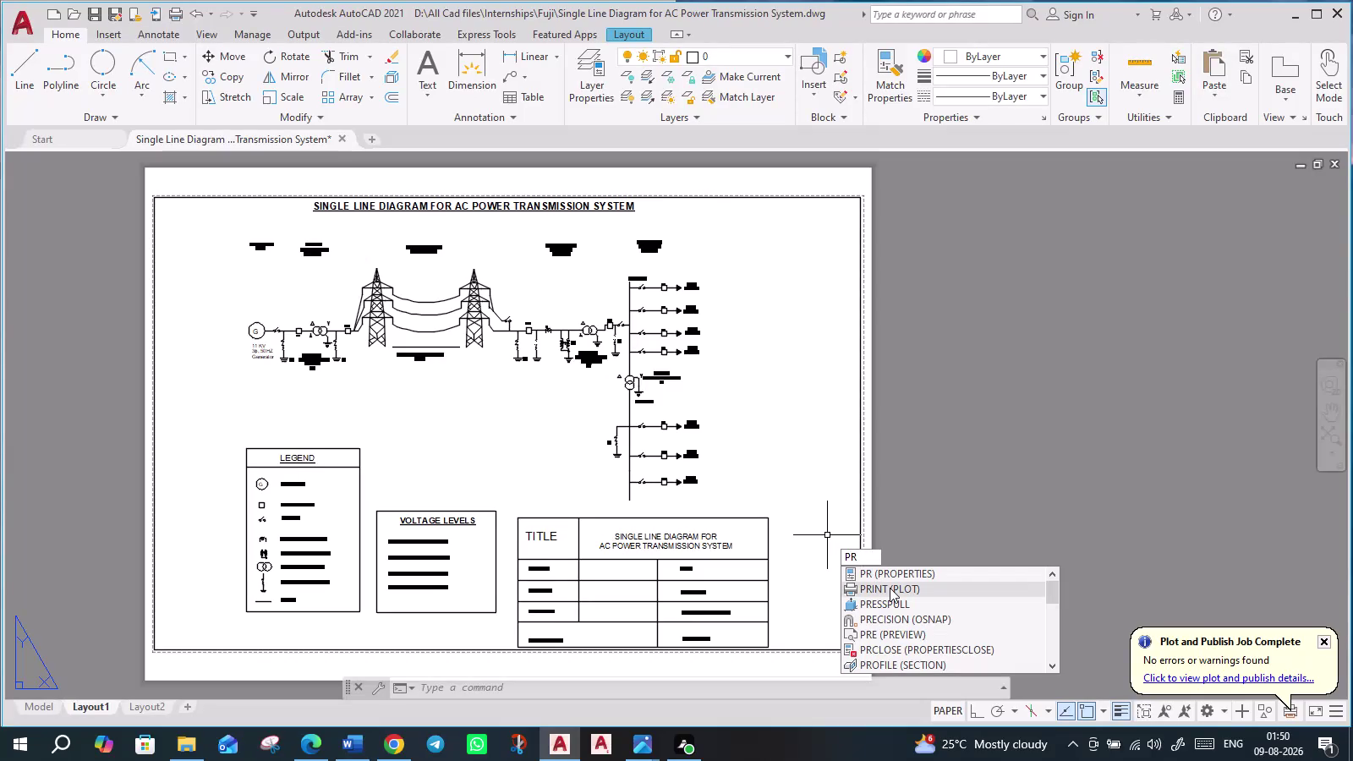
Plot Layout1 with DWG To PDF.pc3 on ISO A3 landscape paper.
click(890, 588)
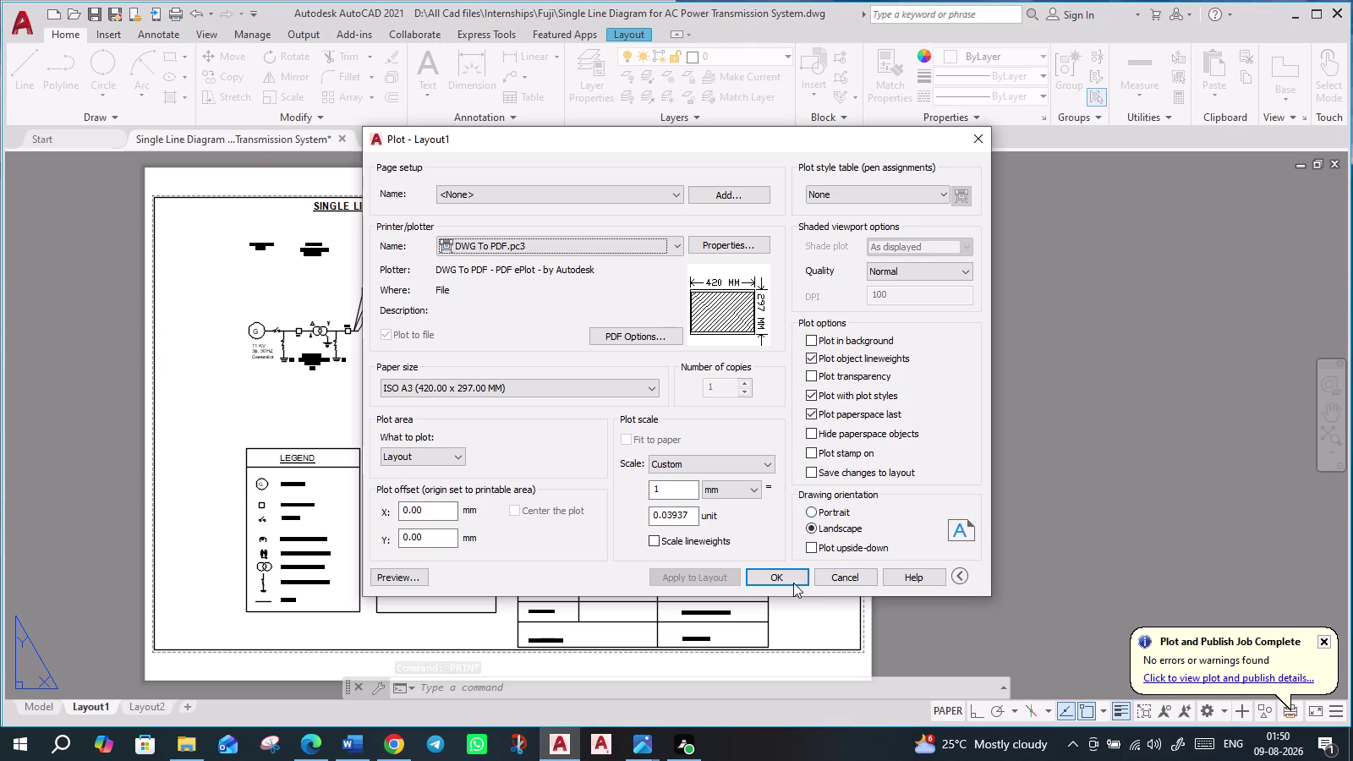
click(847, 571)
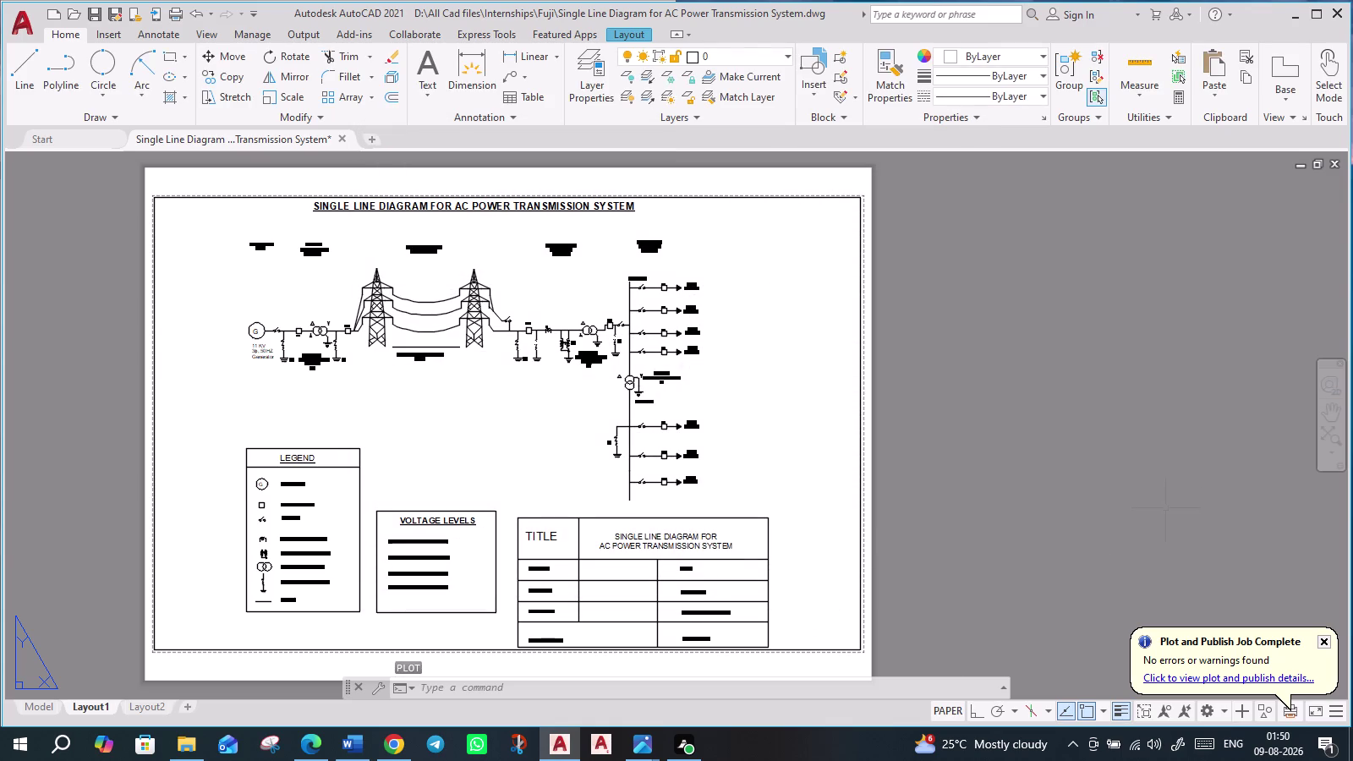
scroll(up, 3)
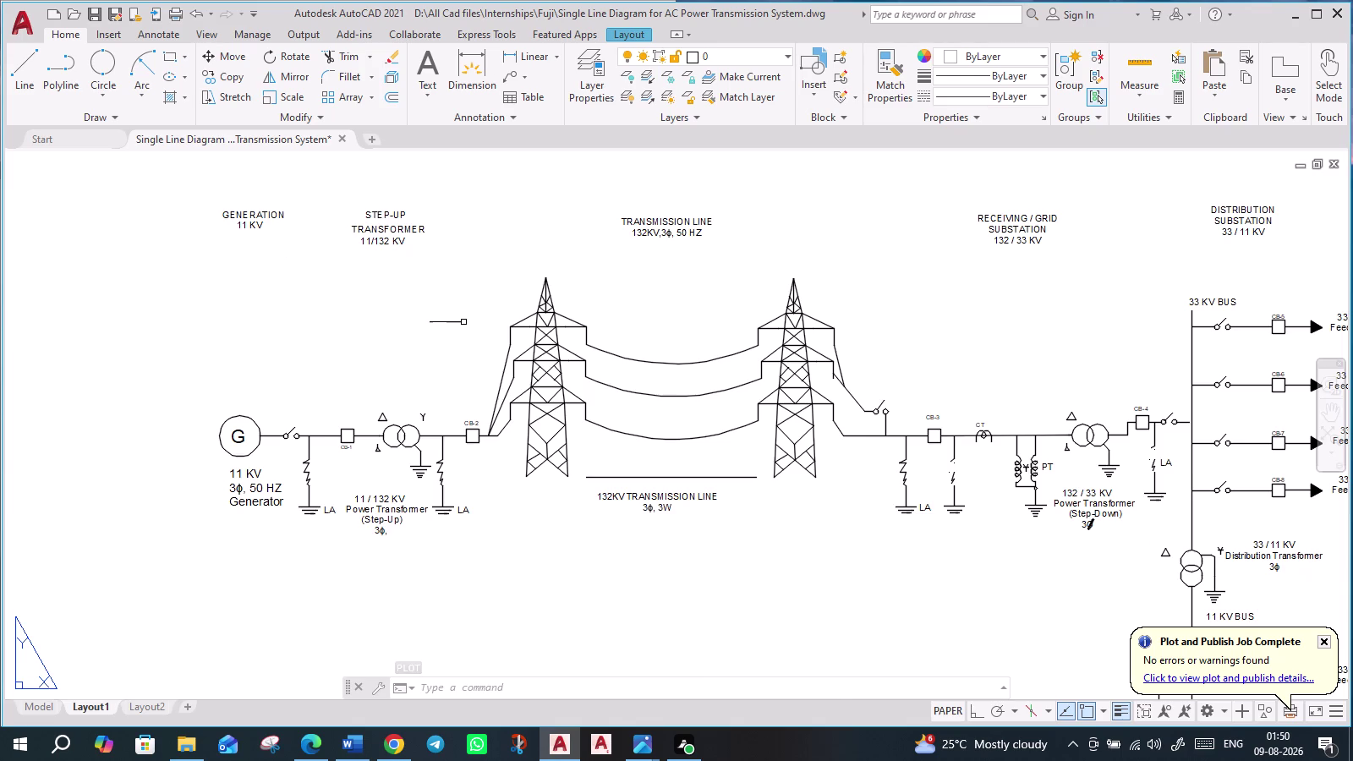
Zoom and pan across the Layout1 sheet to check the legend and title block.
scroll(down, 3)
scroll(up, 3)
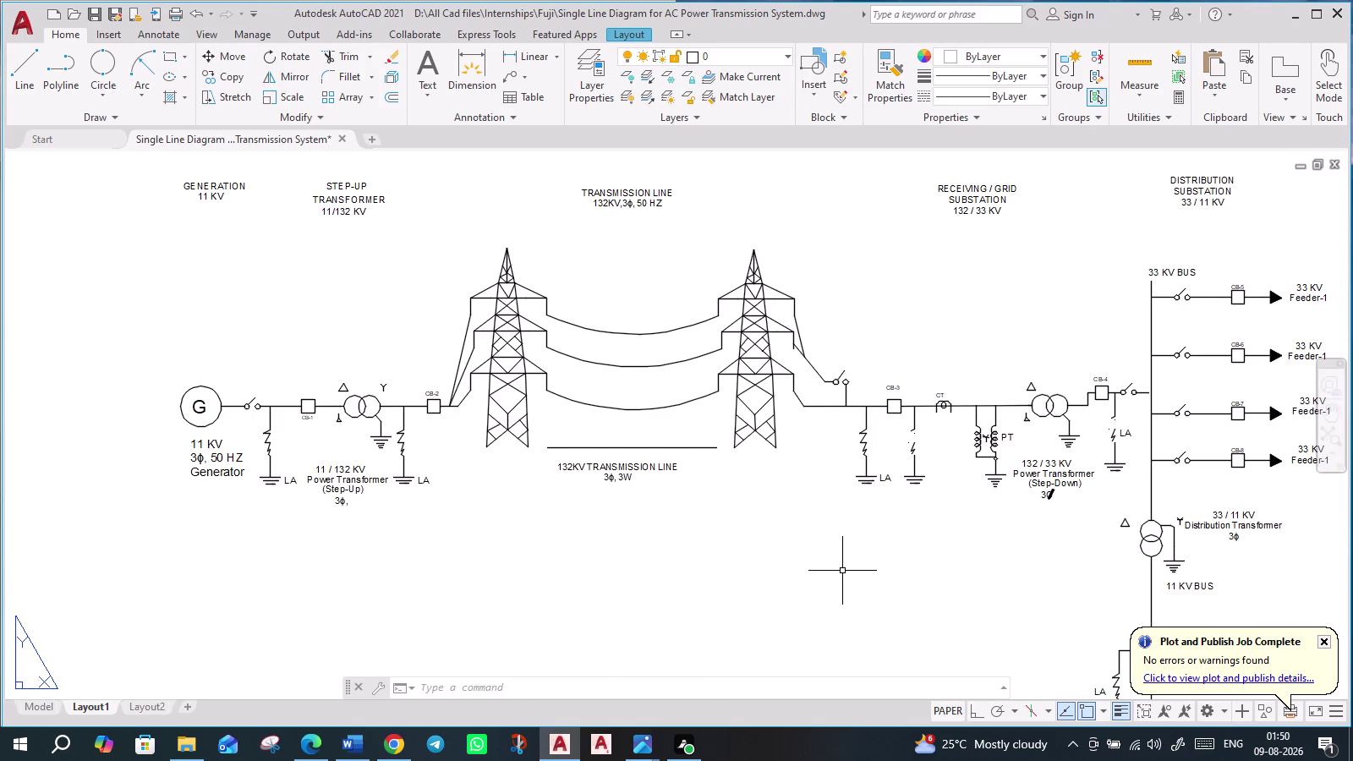
scroll(down, 3)
middle_drag(879, 583, 756, 483)
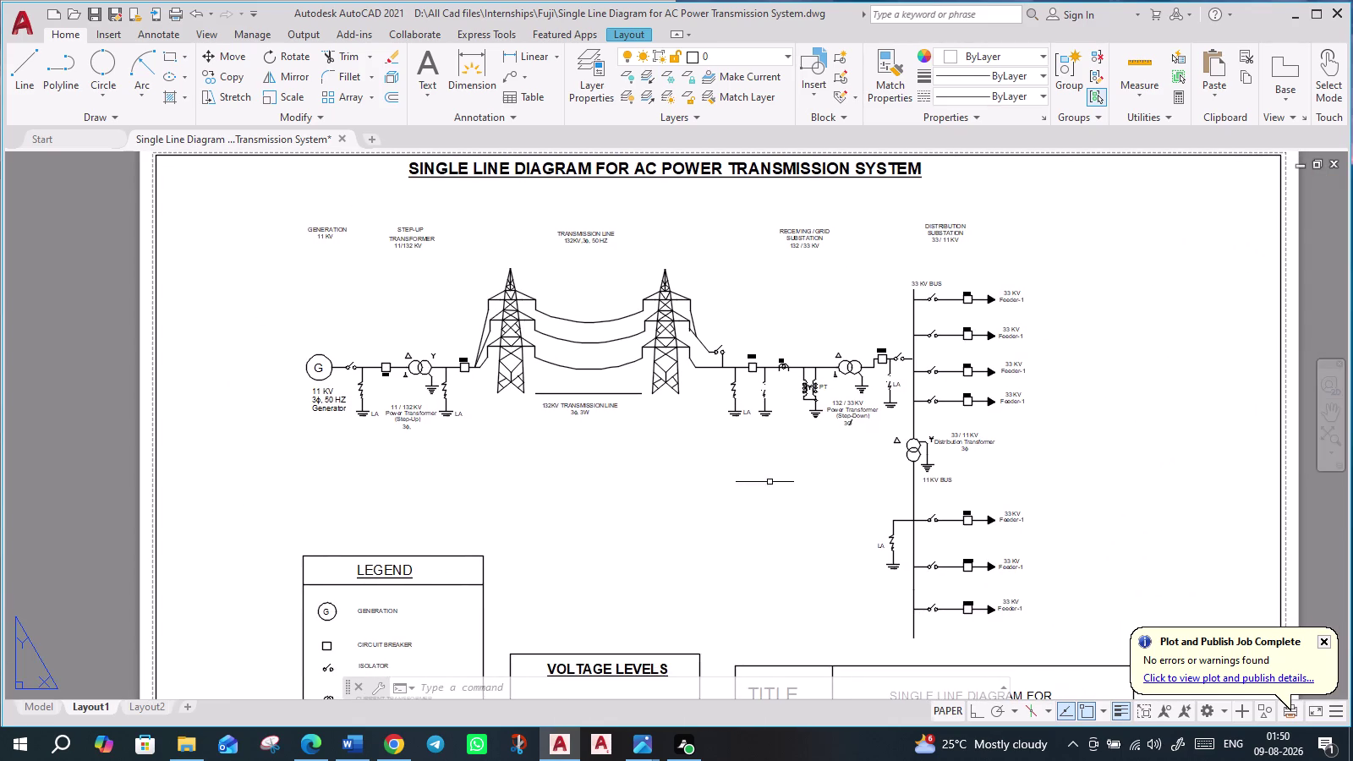
middle_drag(859, 575, 836, 542)
scroll(down, 3)
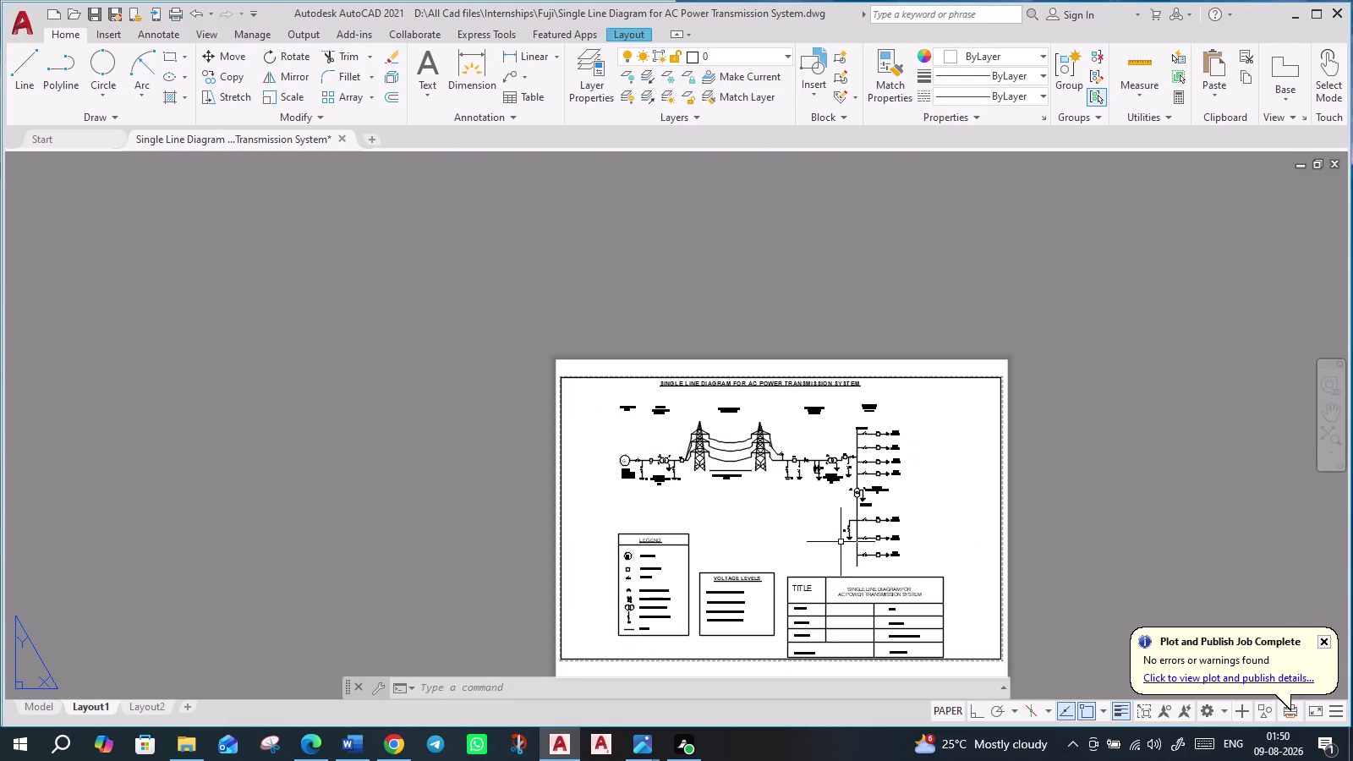
middle_drag(1001, 563, 938, 487)
scroll(up, 3)
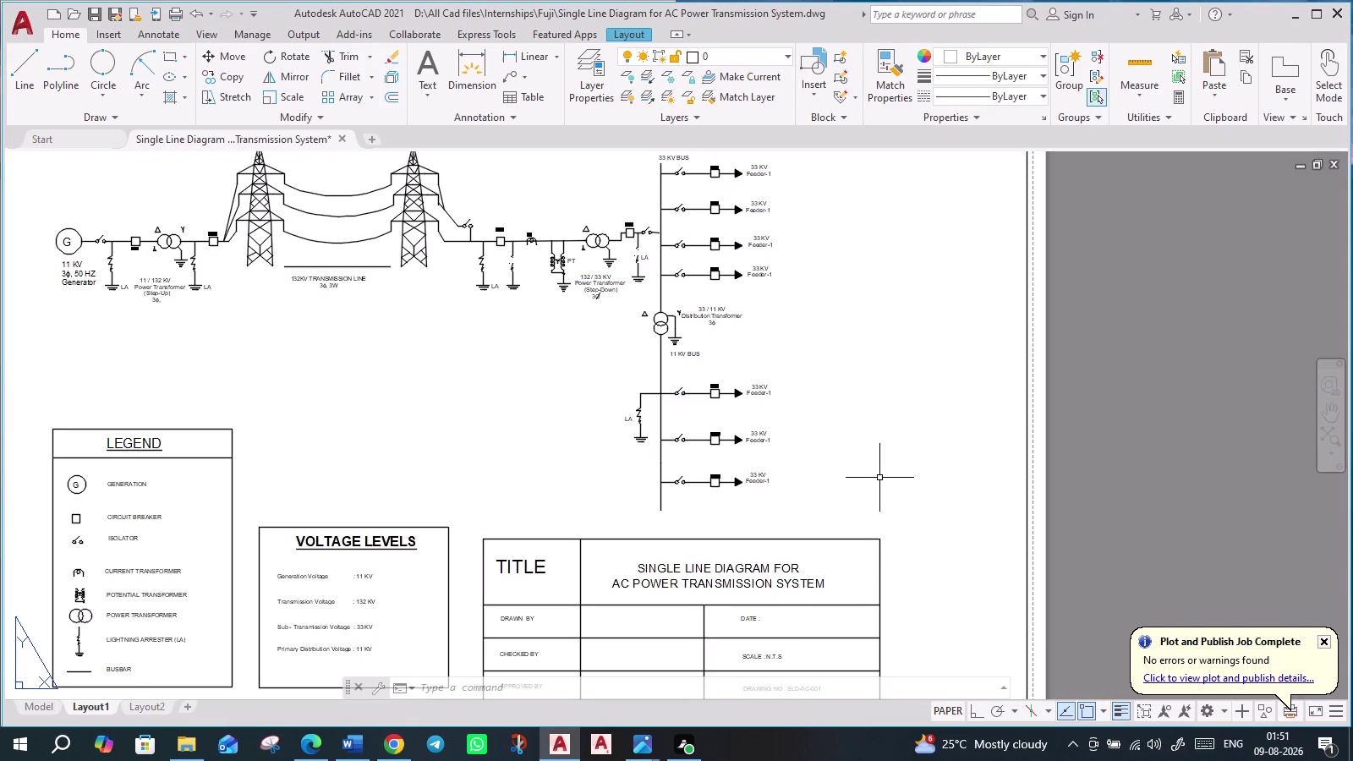
scroll(down, 3)
middle_drag(900, 476, 921, 468)
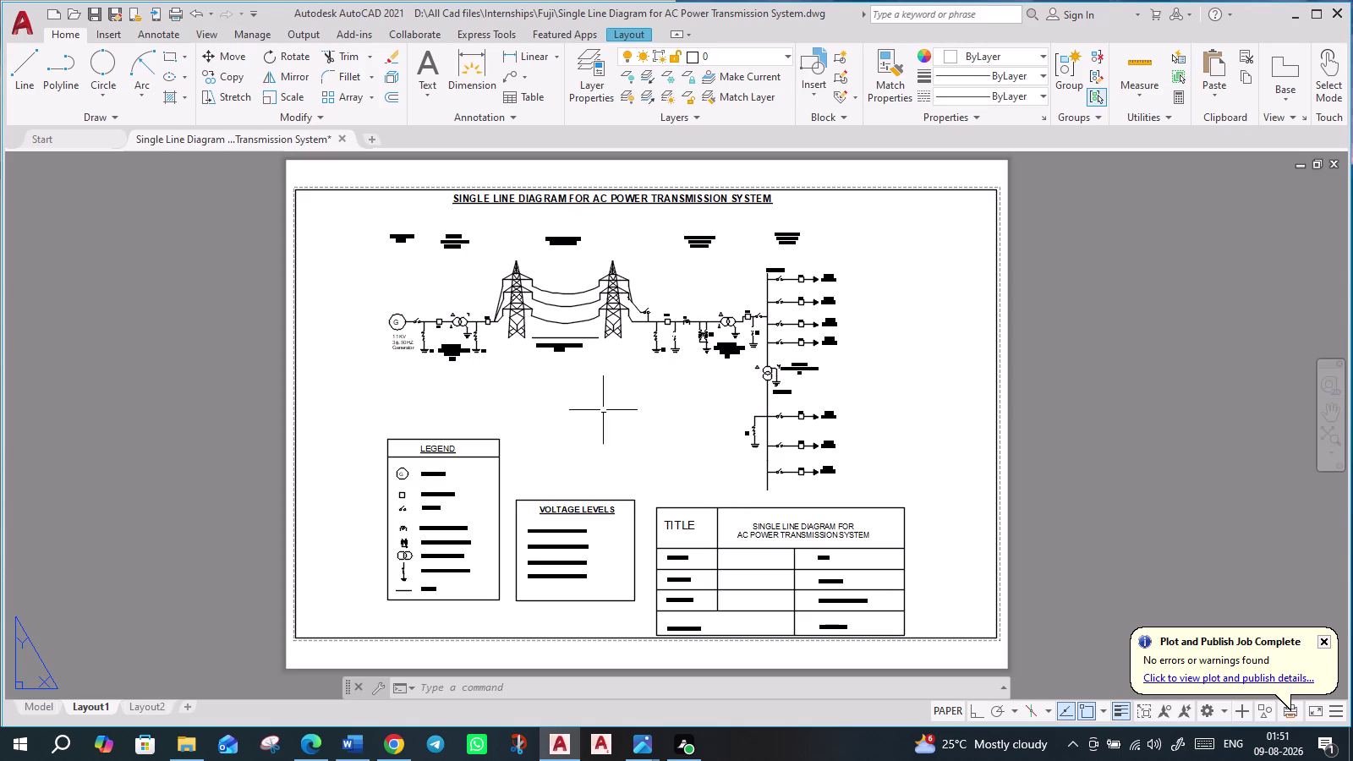
Bring the generator and transformer line into view, then switch to model space.
scroll(up, 3)
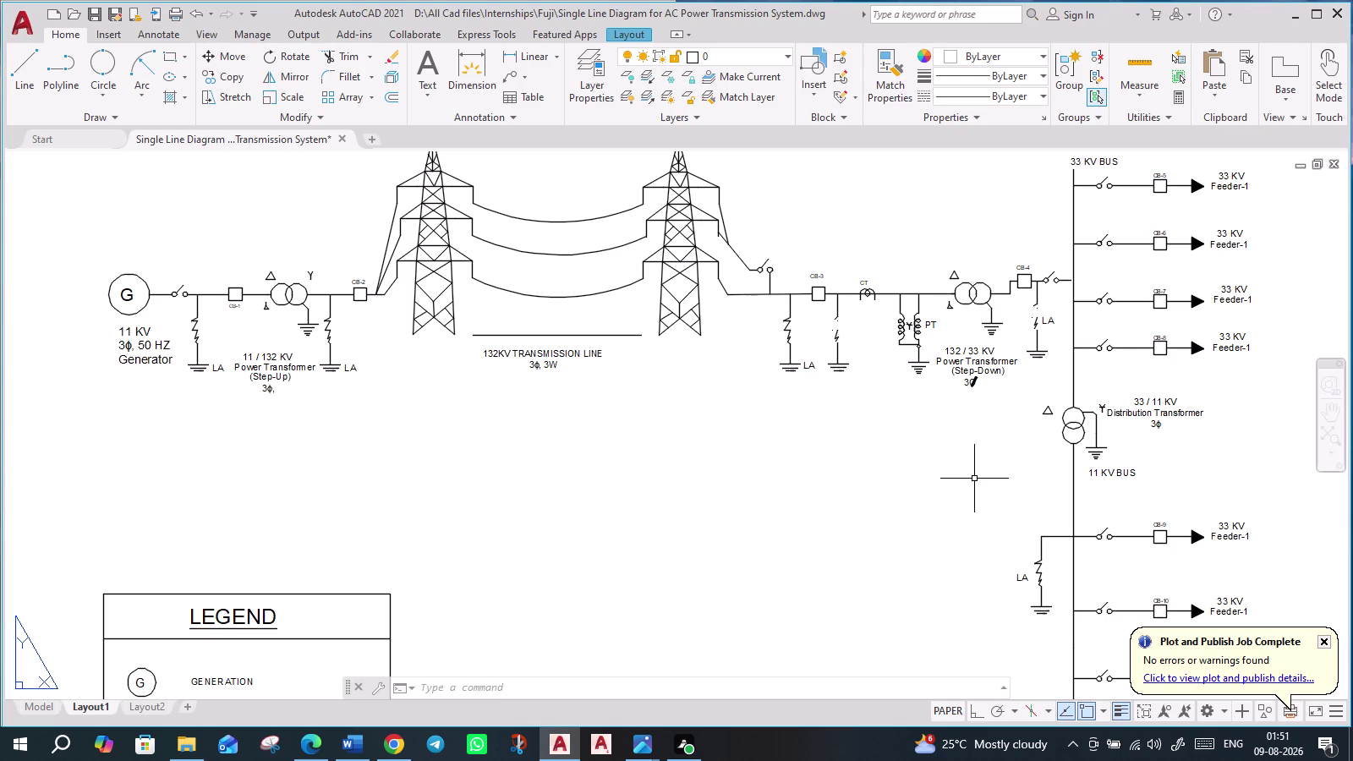
scroll(up, 3)
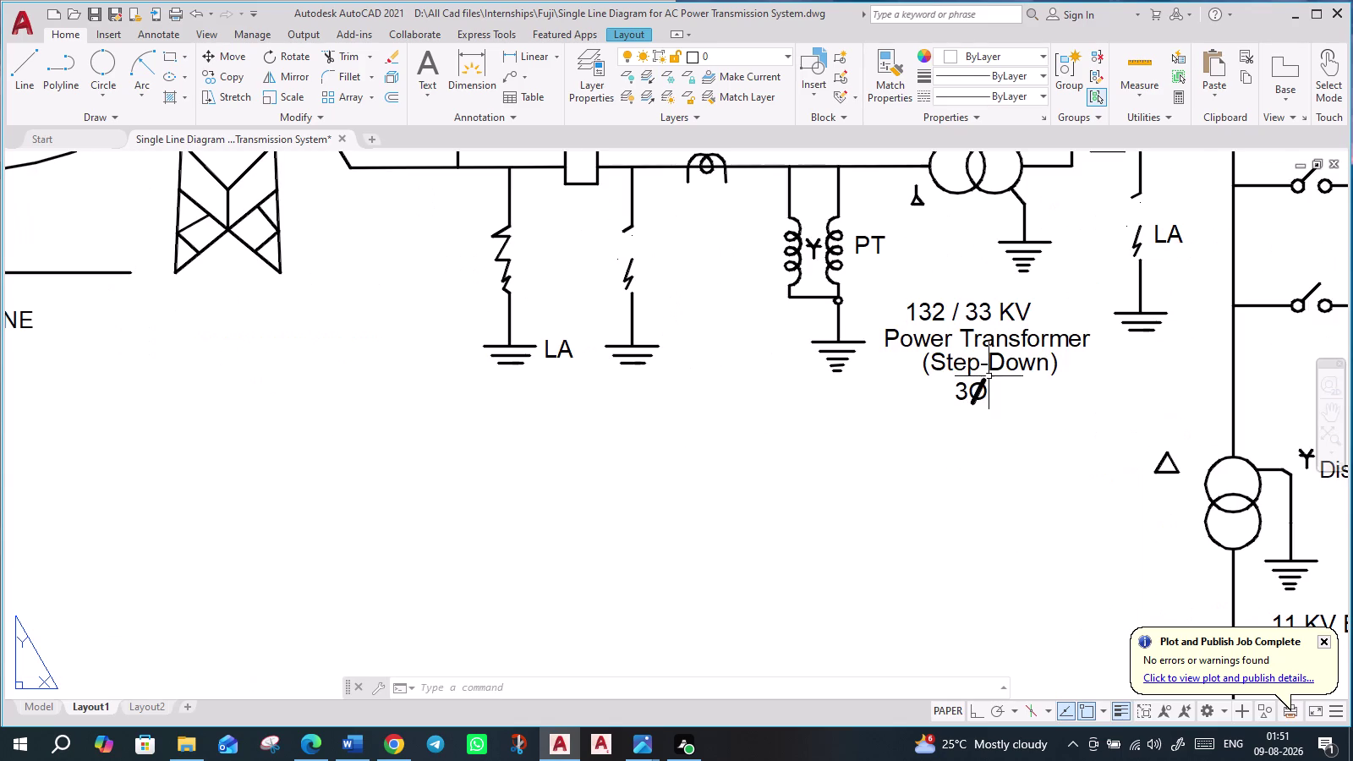
scroll(down, 3)
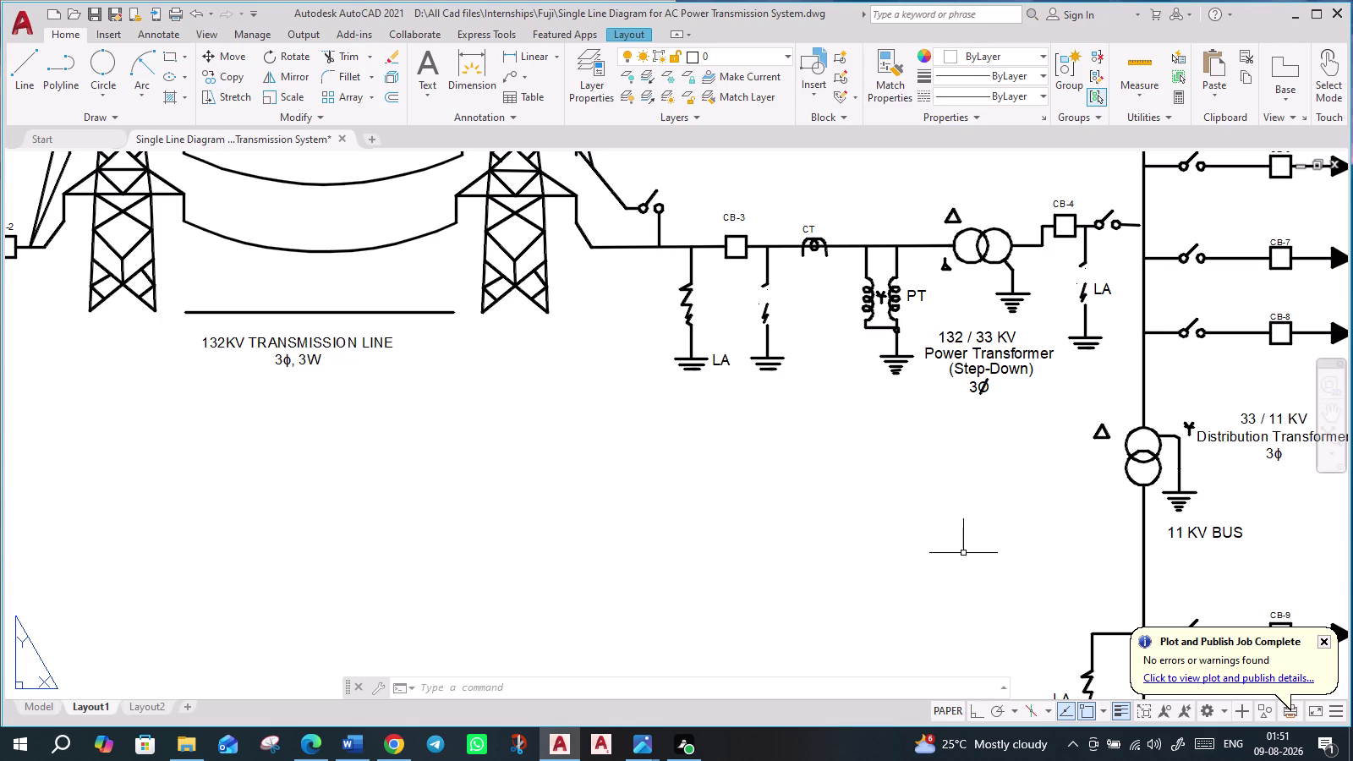
scroll(up, 3)
scroll(down, 3)
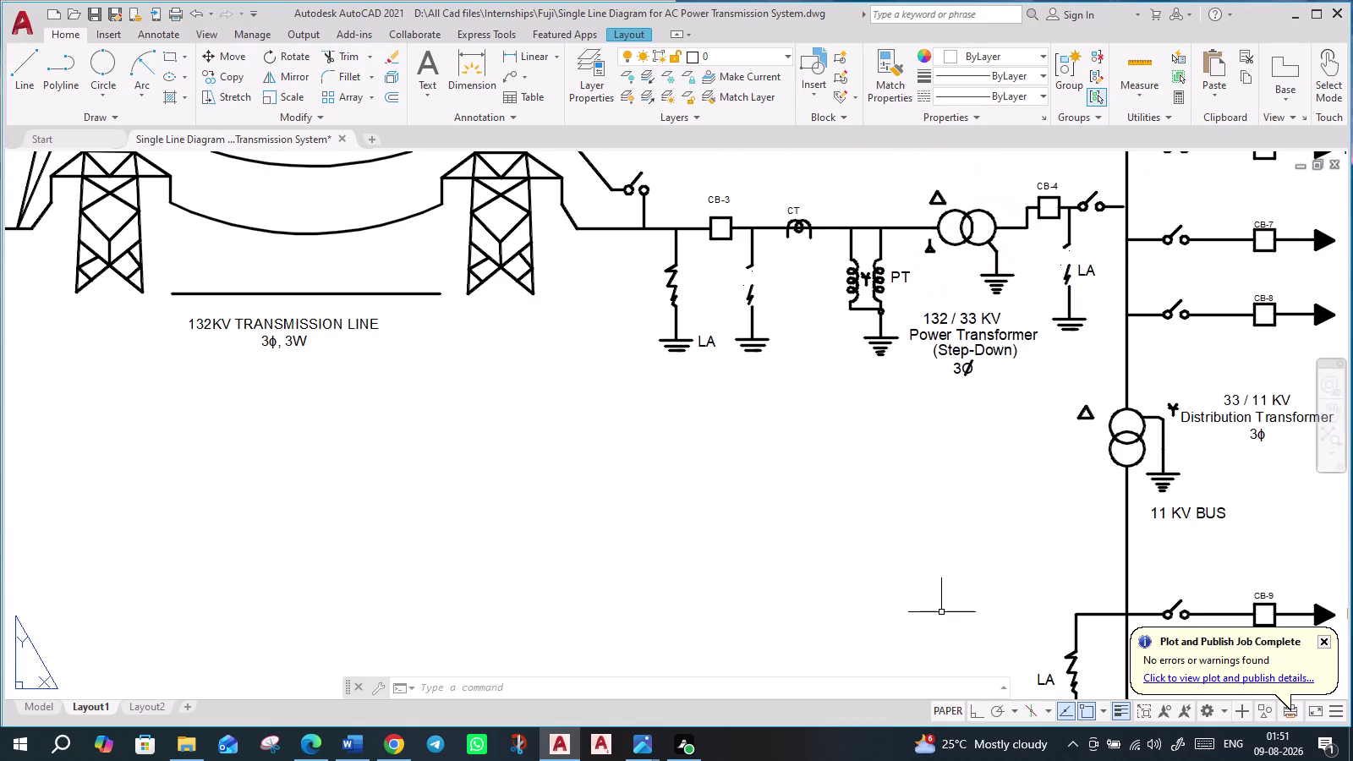
scroll(down, 3)
middle_drag(899, 629, 974, 482)
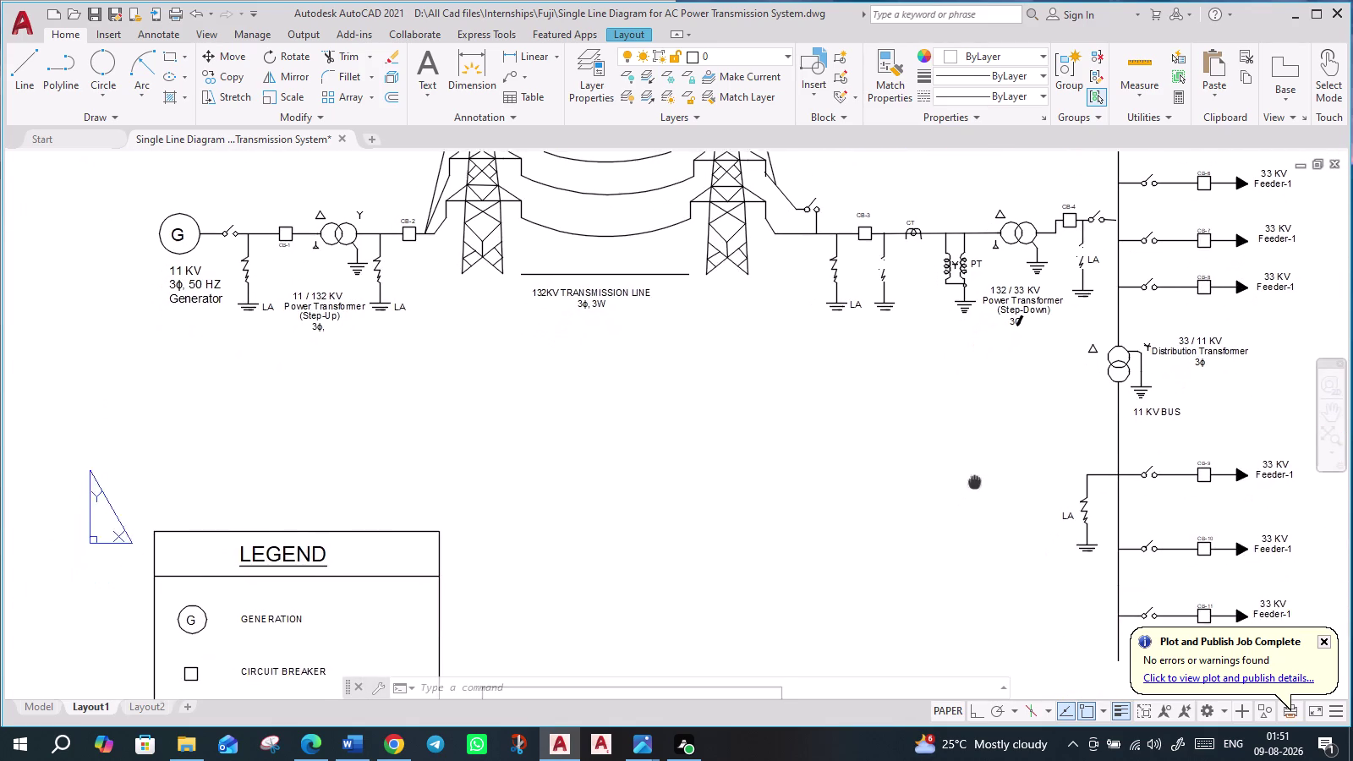
click(27, 703)
scroll(up, 3)
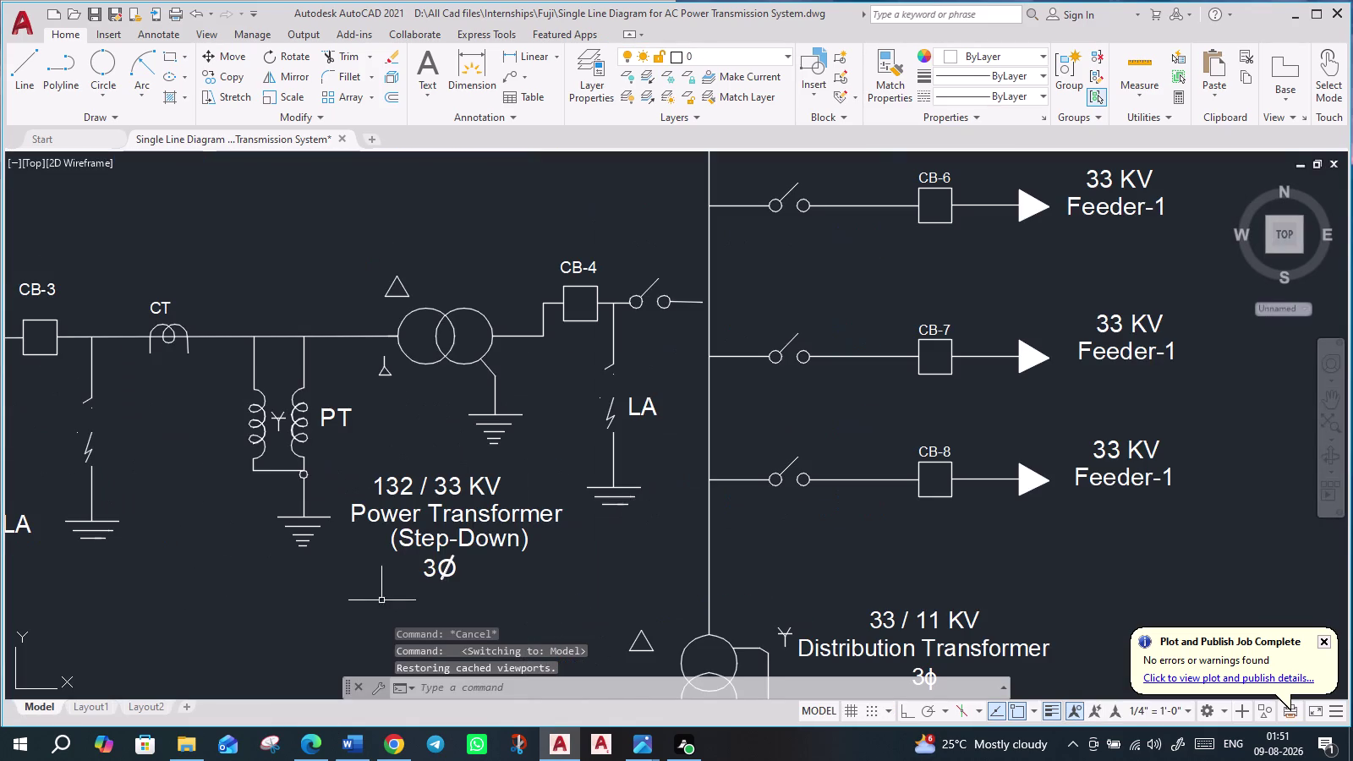
Try deleting the slash from the step-down transformer's 3Ø phase symbol.
middle_drag(443, 588, 524, 471)
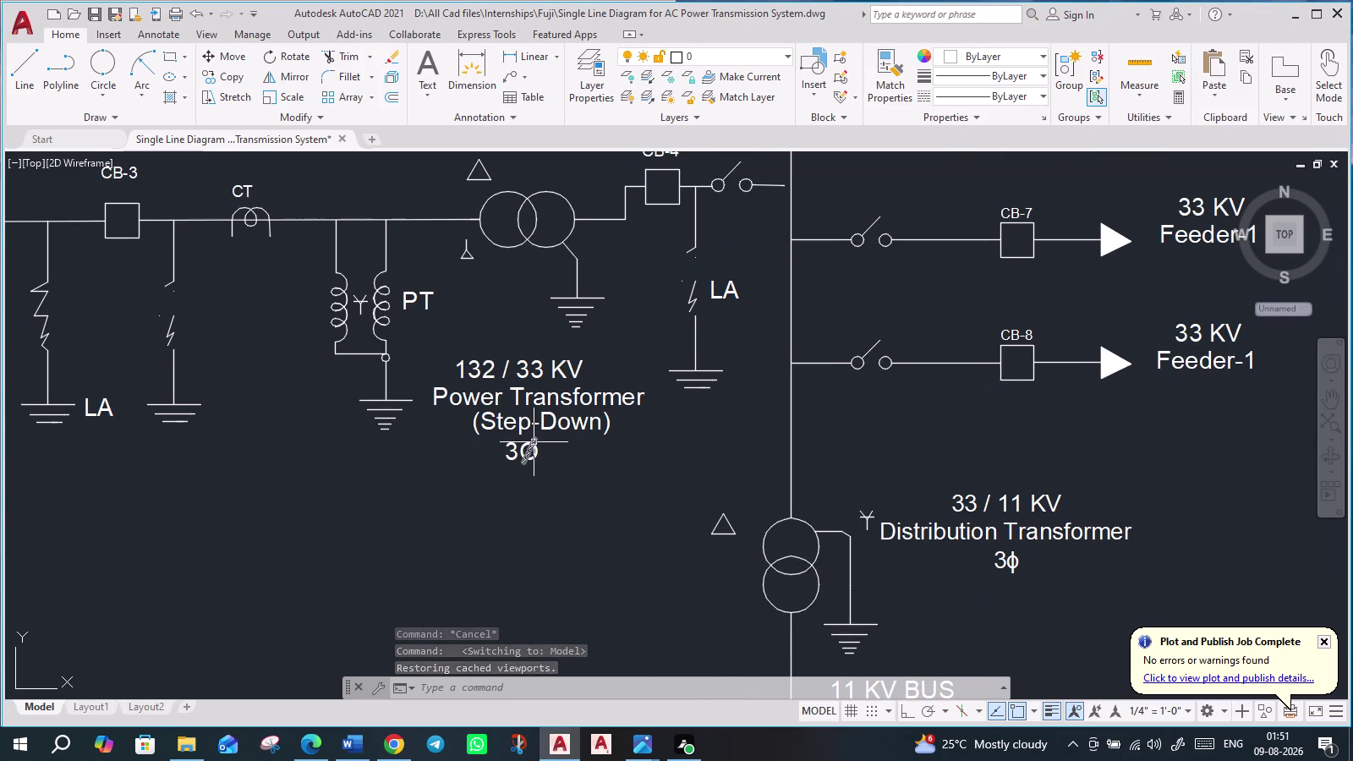
click(533, 443)
key(Delete)
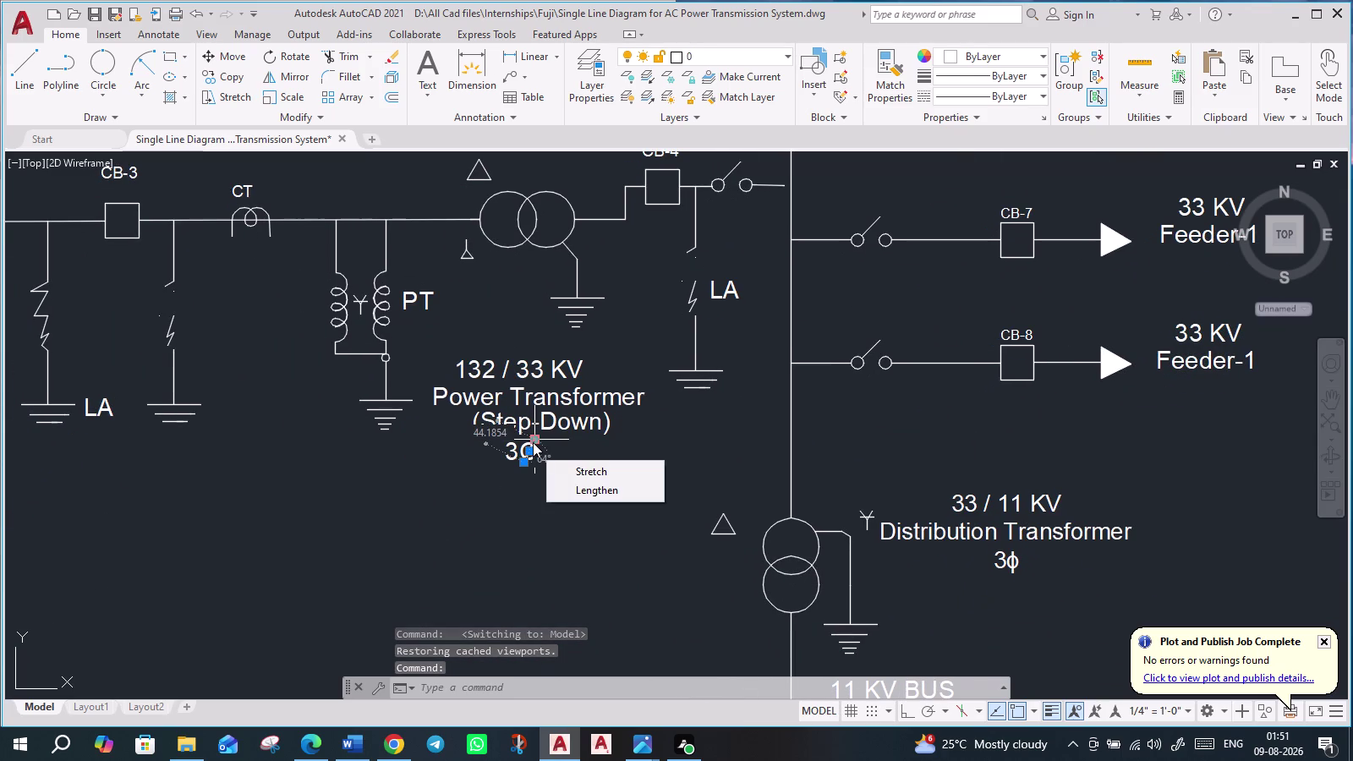
scroll(up, 3)
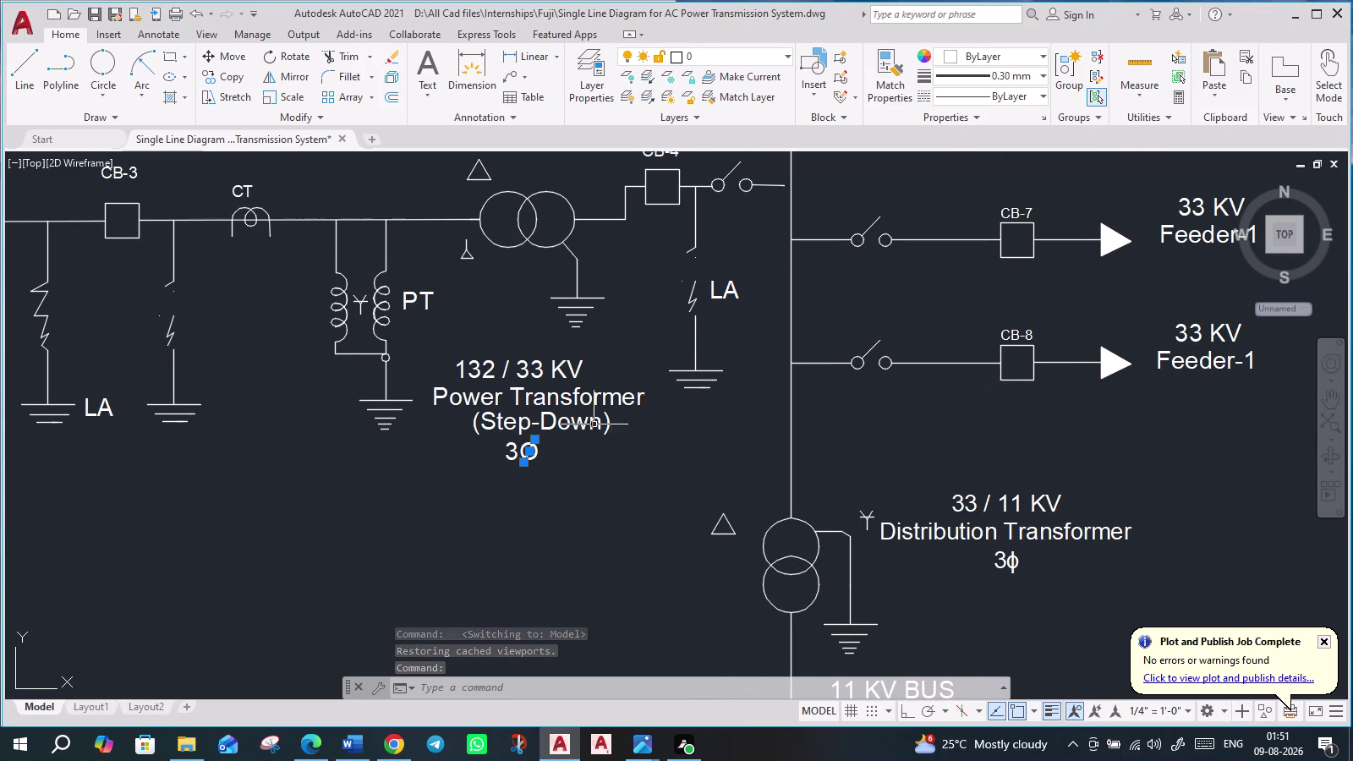
key(Delete)
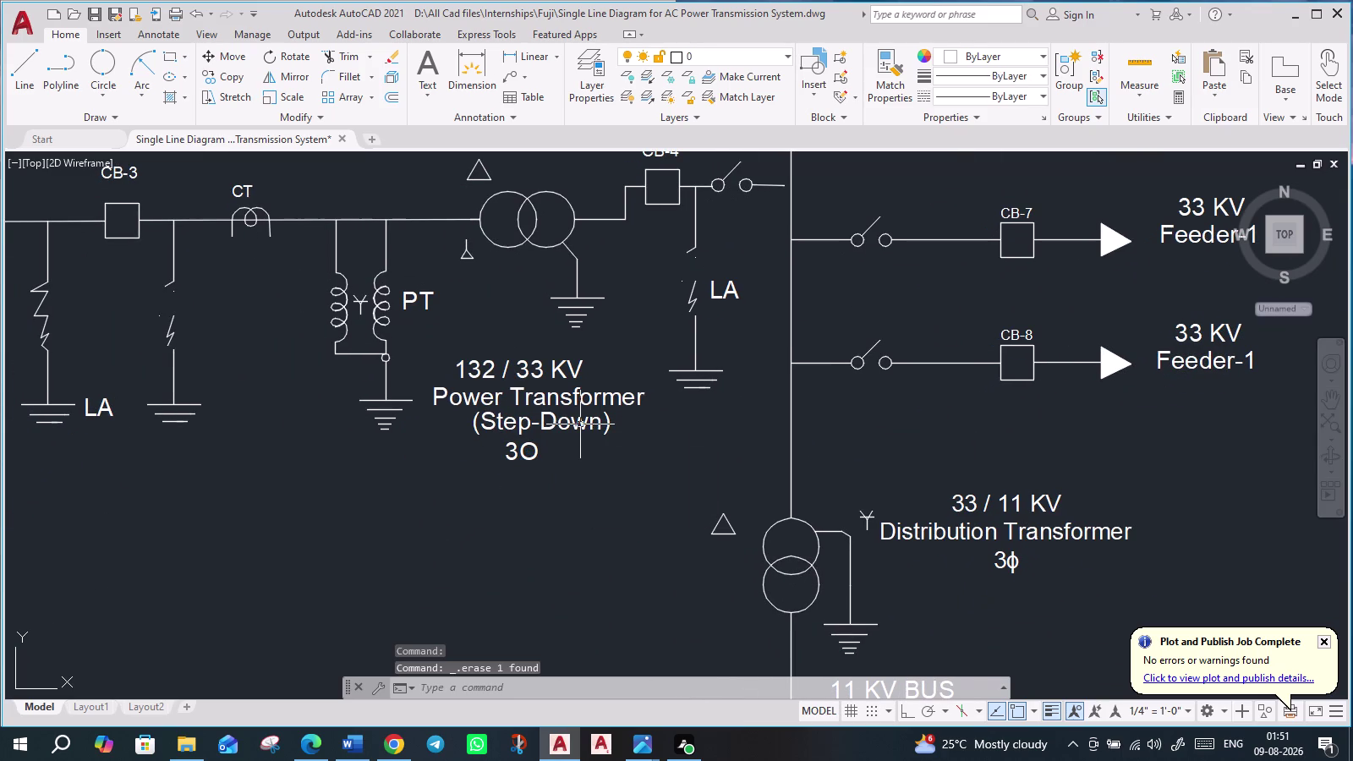
scroll(down, 3)
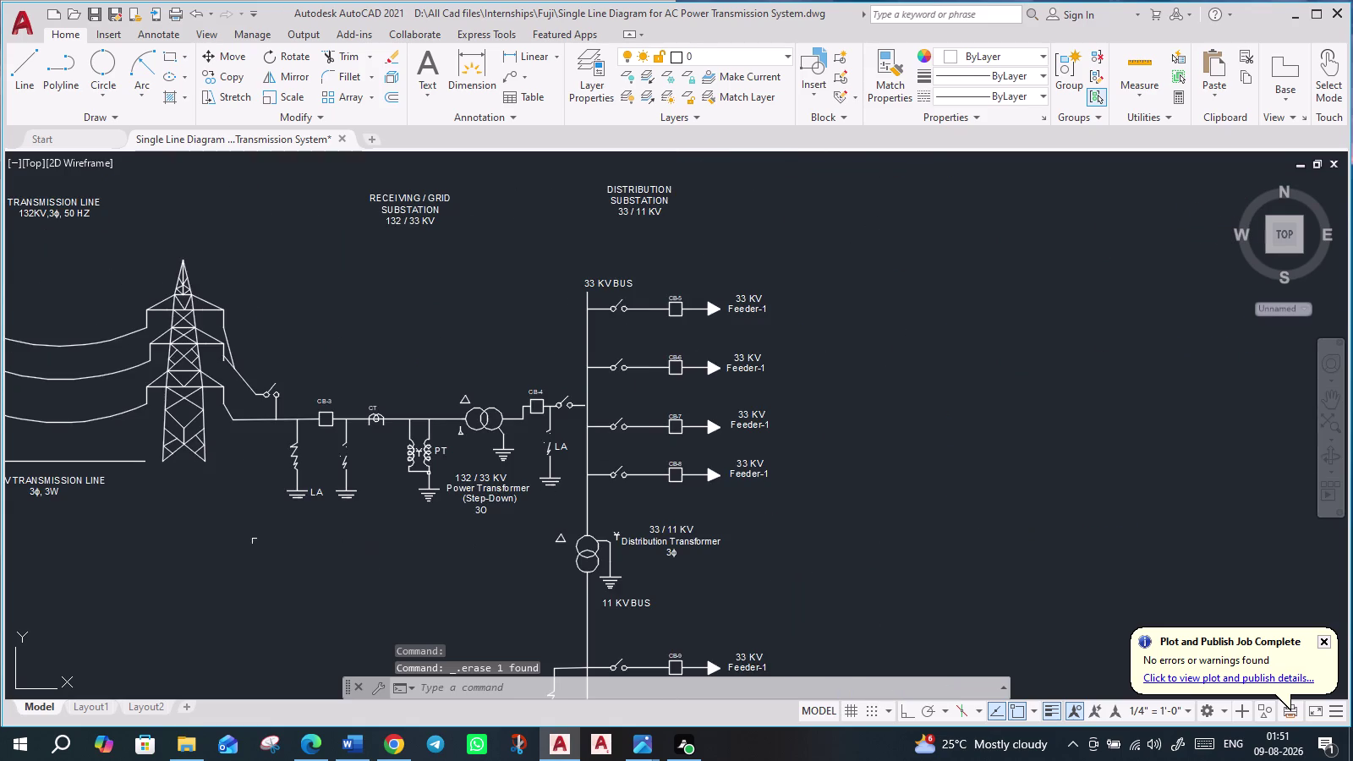
Copy the 3ϕ characters from the 132KV transmission line label and dismiss the warning.
middle_drag(262, 540, 608, 453)
scroll(up, 3)
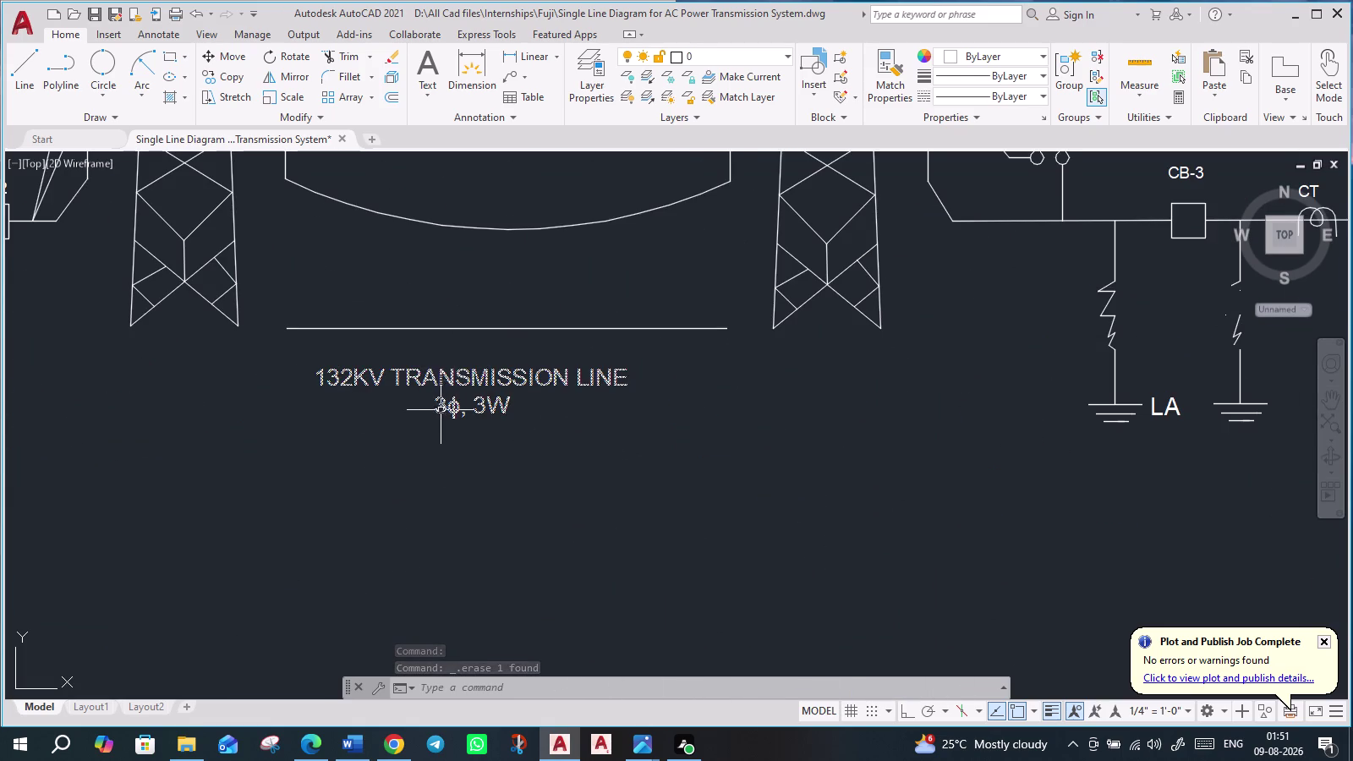
click(445, 404)
scroll(up, 3)
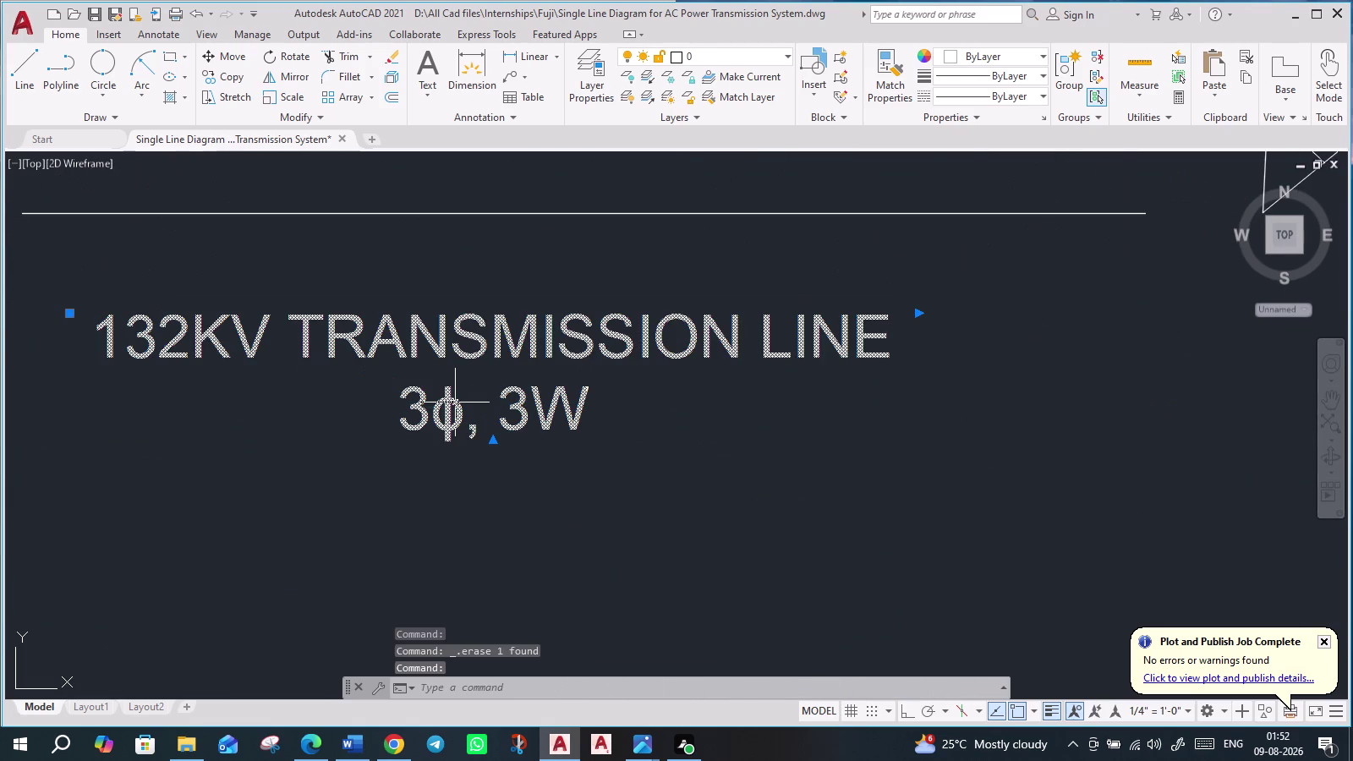
double_click(456, 403)
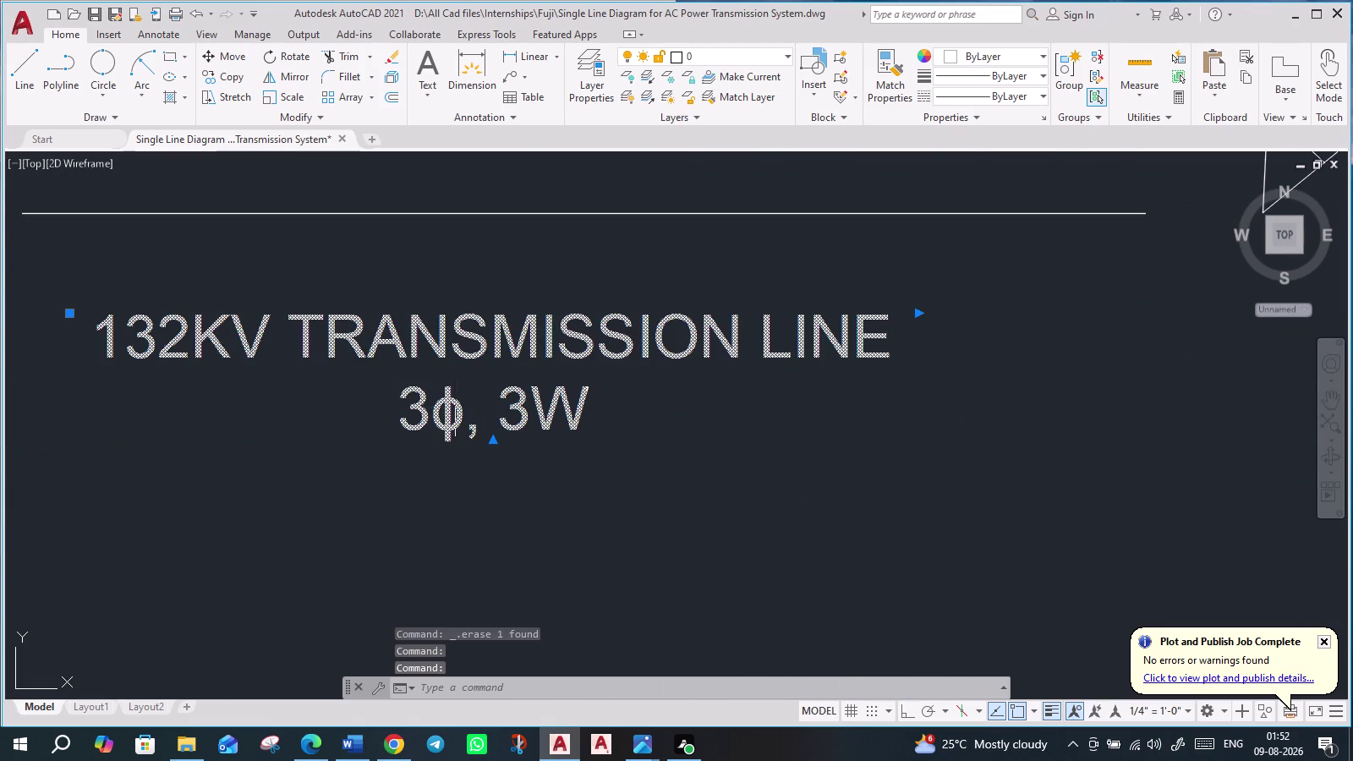
drag(464, 413, 410, 421)
key(ctrl+c)
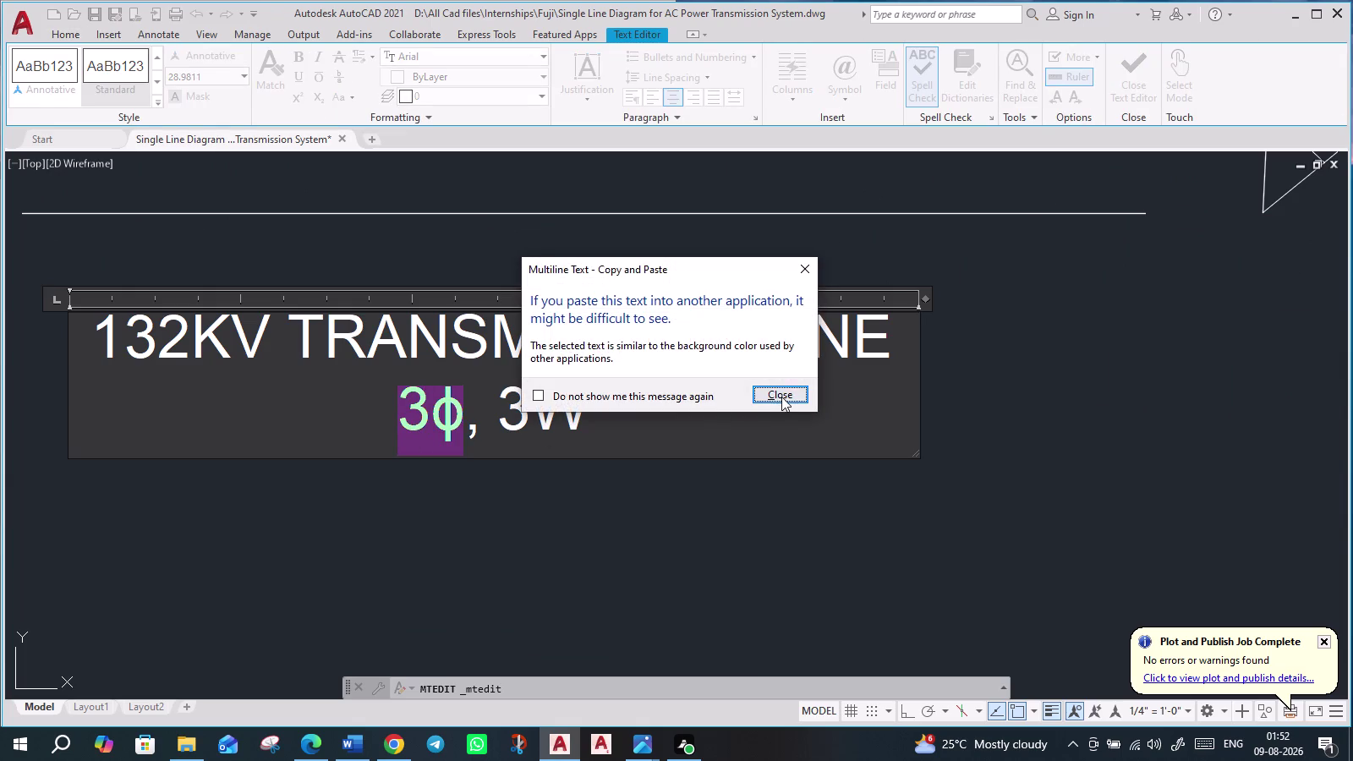
click(784, 397)
Move the view to the step-down transformer and exit the label editor.
scroll(down, 3)
scroll(down, 3)
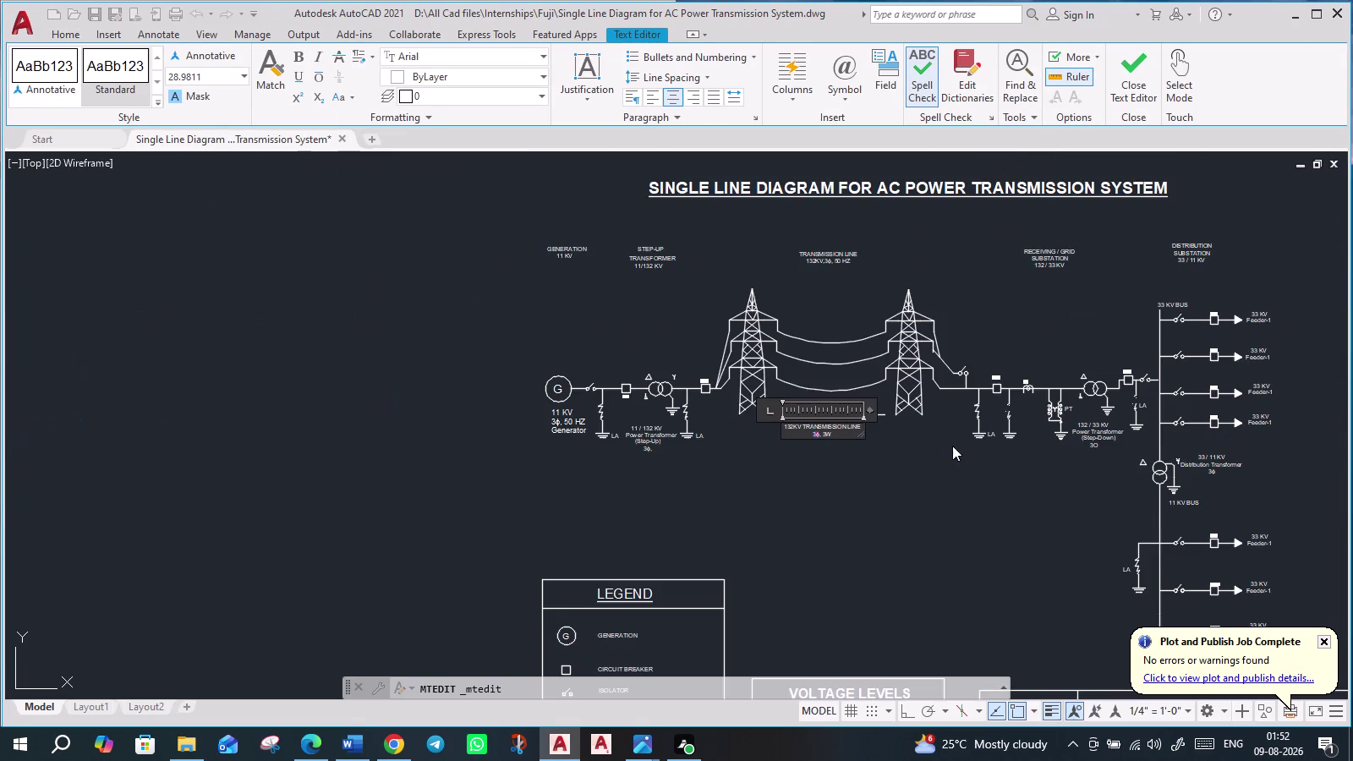
middle_drag(937, 447, 640, 430)
scroll(up, 3)
scroll(up, 3)
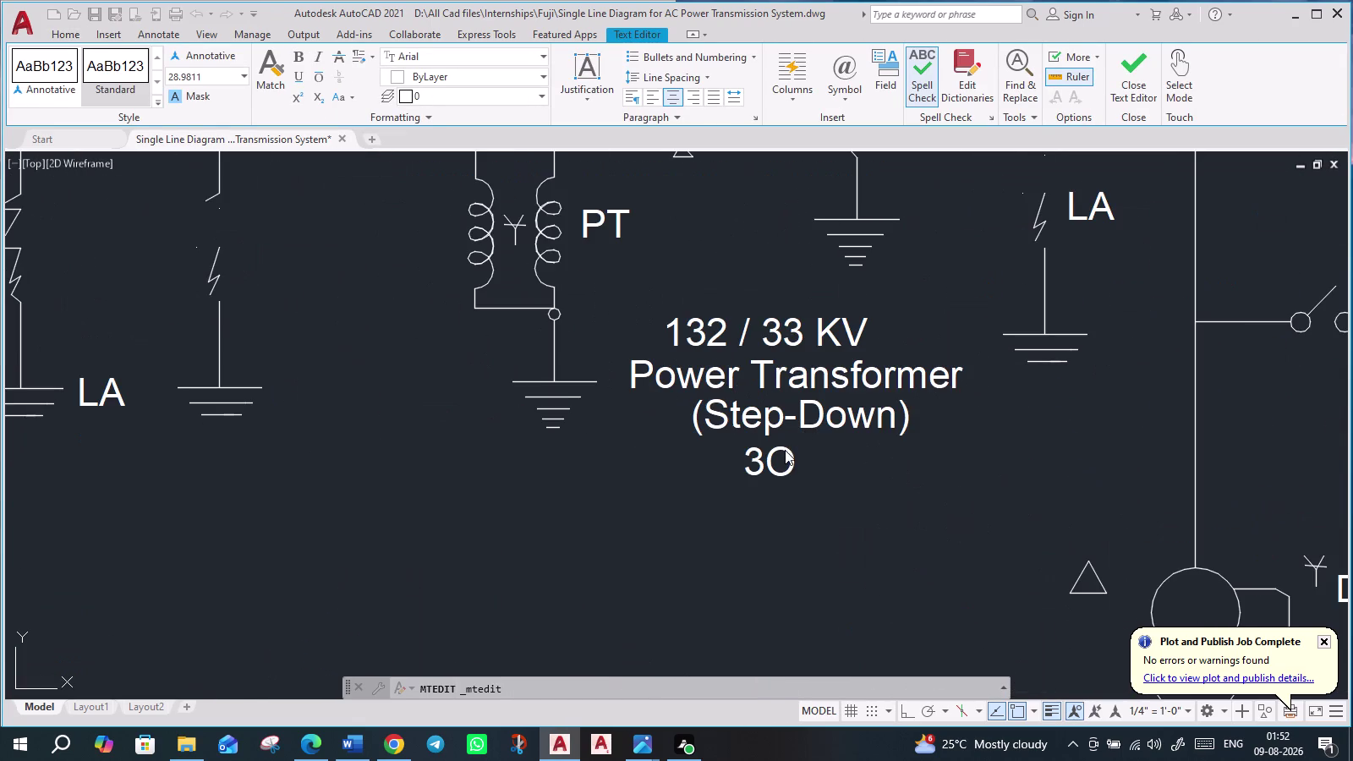
click(785, 450)
key(Escape)
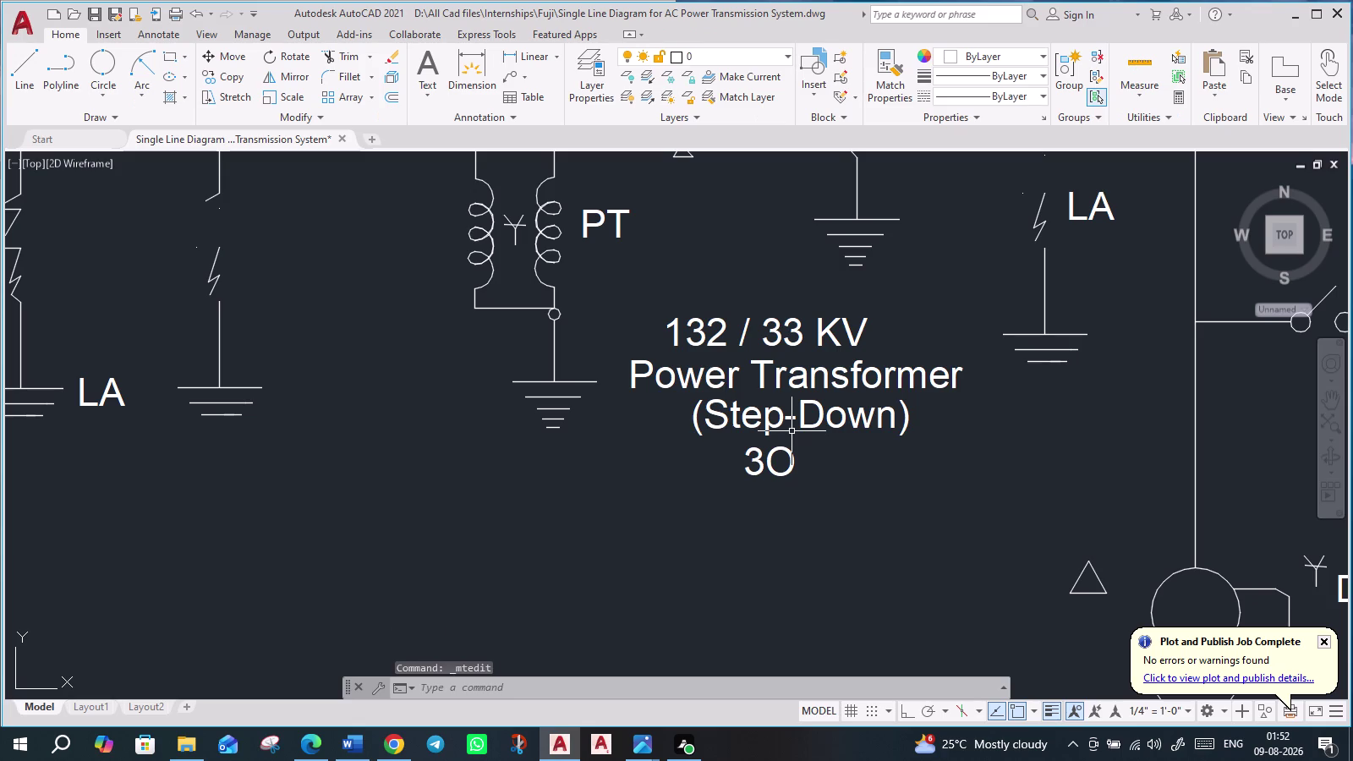
Paste 3ϕ over the 3O line of the step-down transformer label.
double_click(806, 410)
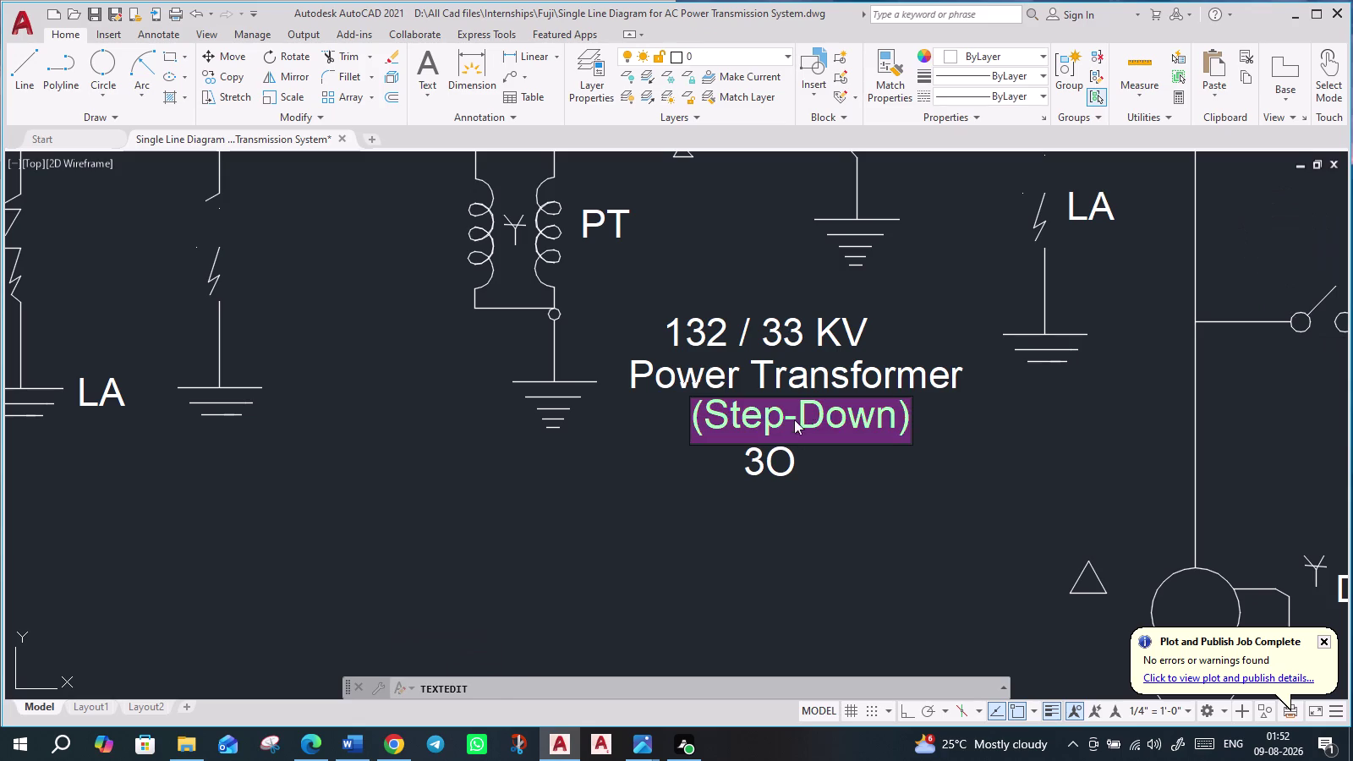
click(789, 456)
double_click(791, 455)
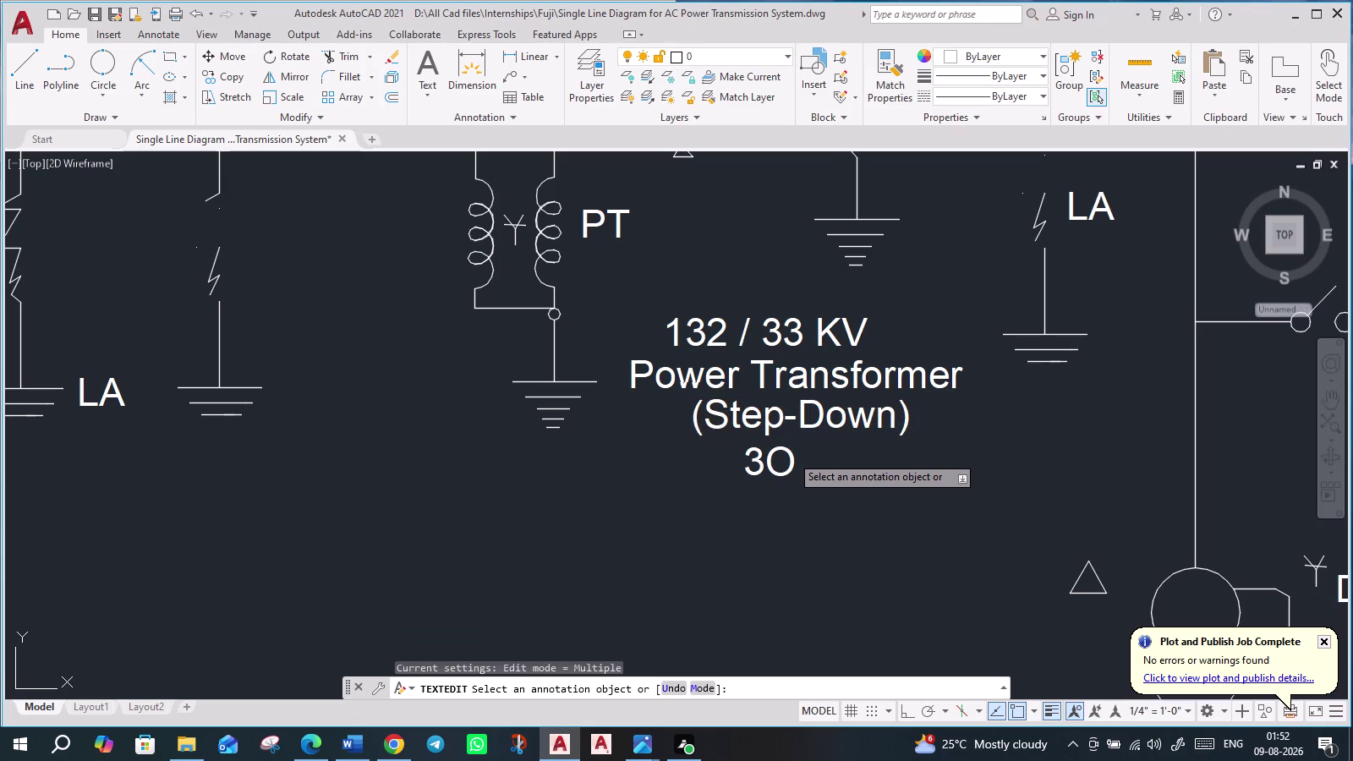
key(ctrl+v)
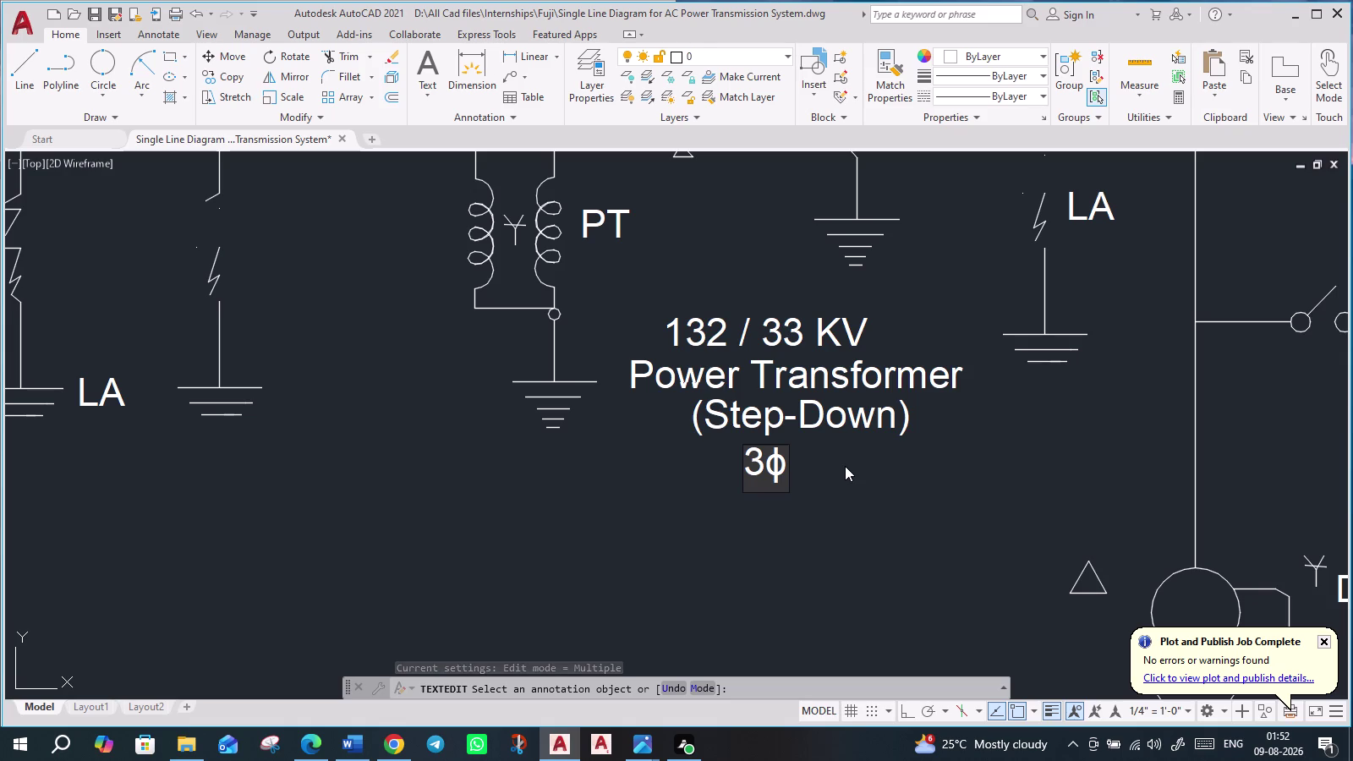
key(Return)
Zoom out and end the TEXTEDIT command.
scroll(down, 3)
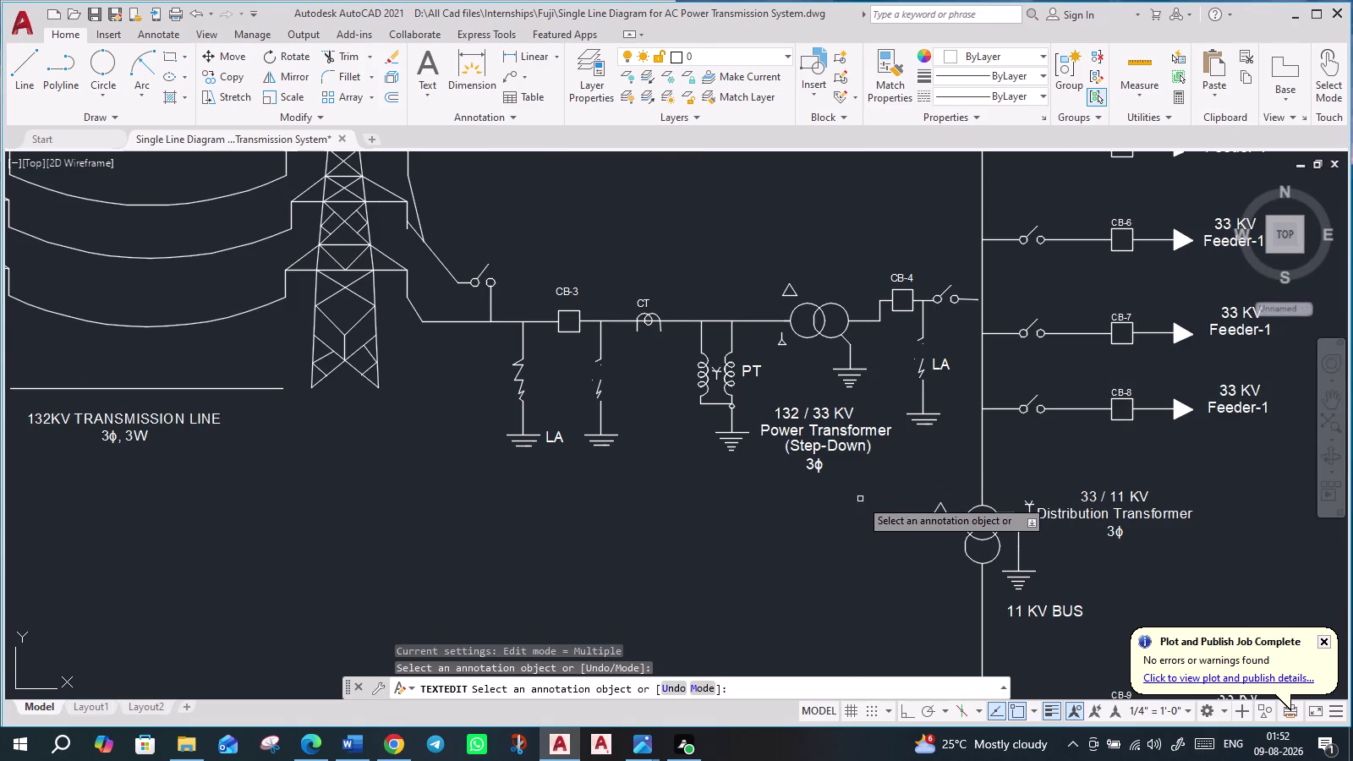
scroll(down, 3)
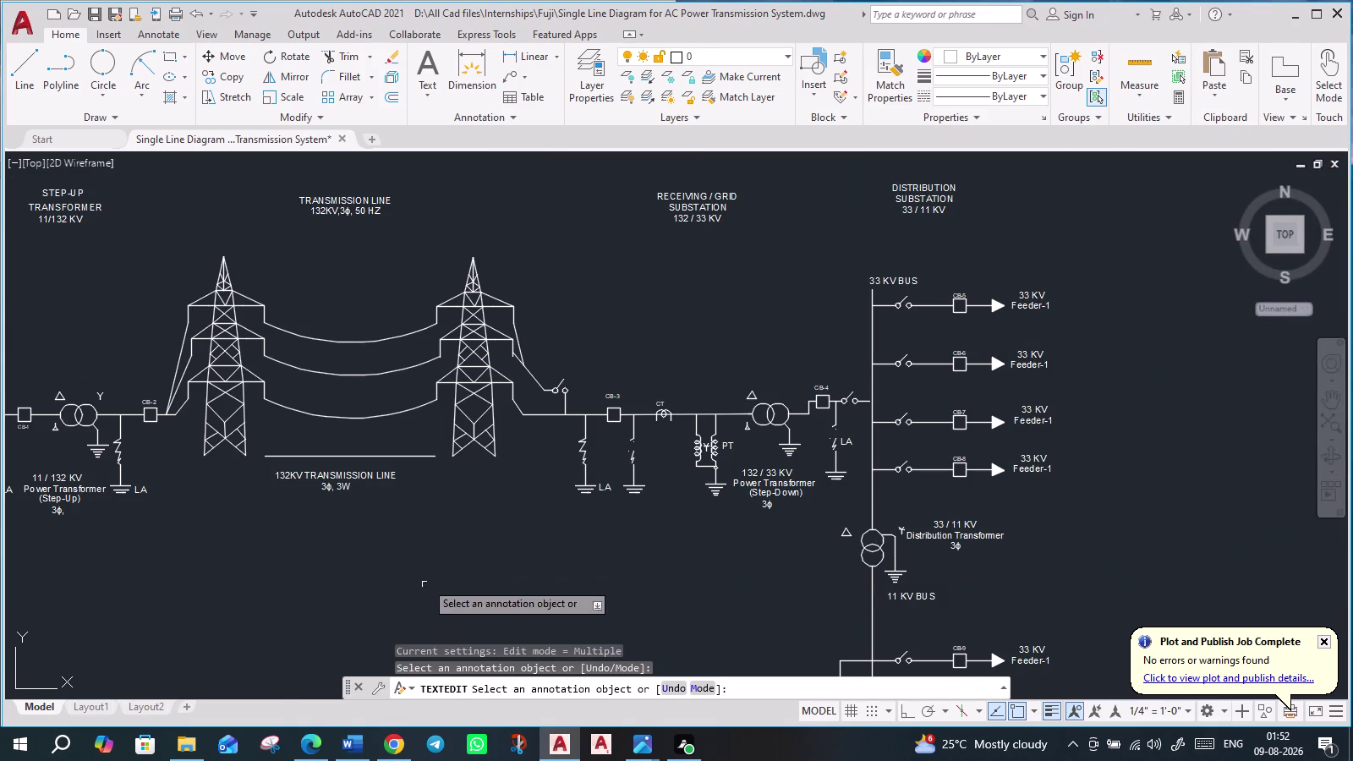
click(89, 709)
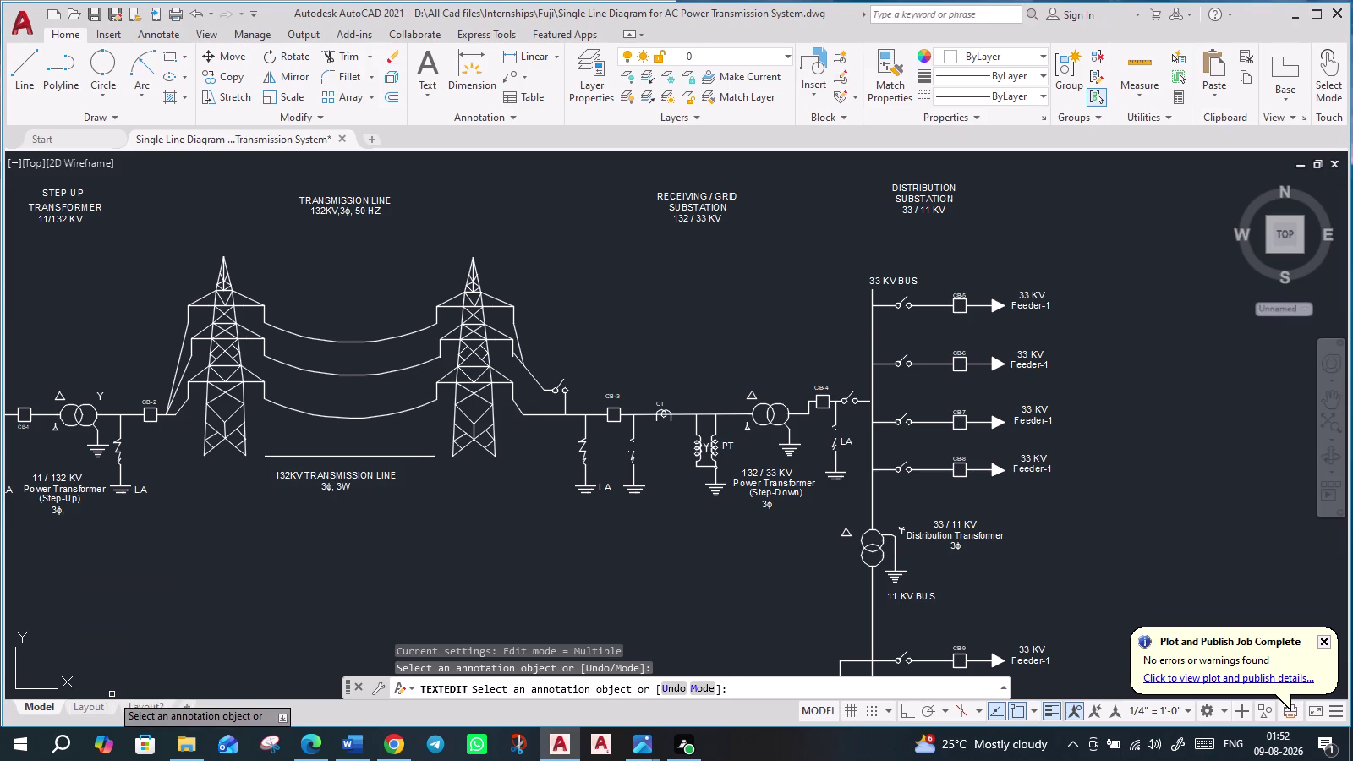
click(94, 712)
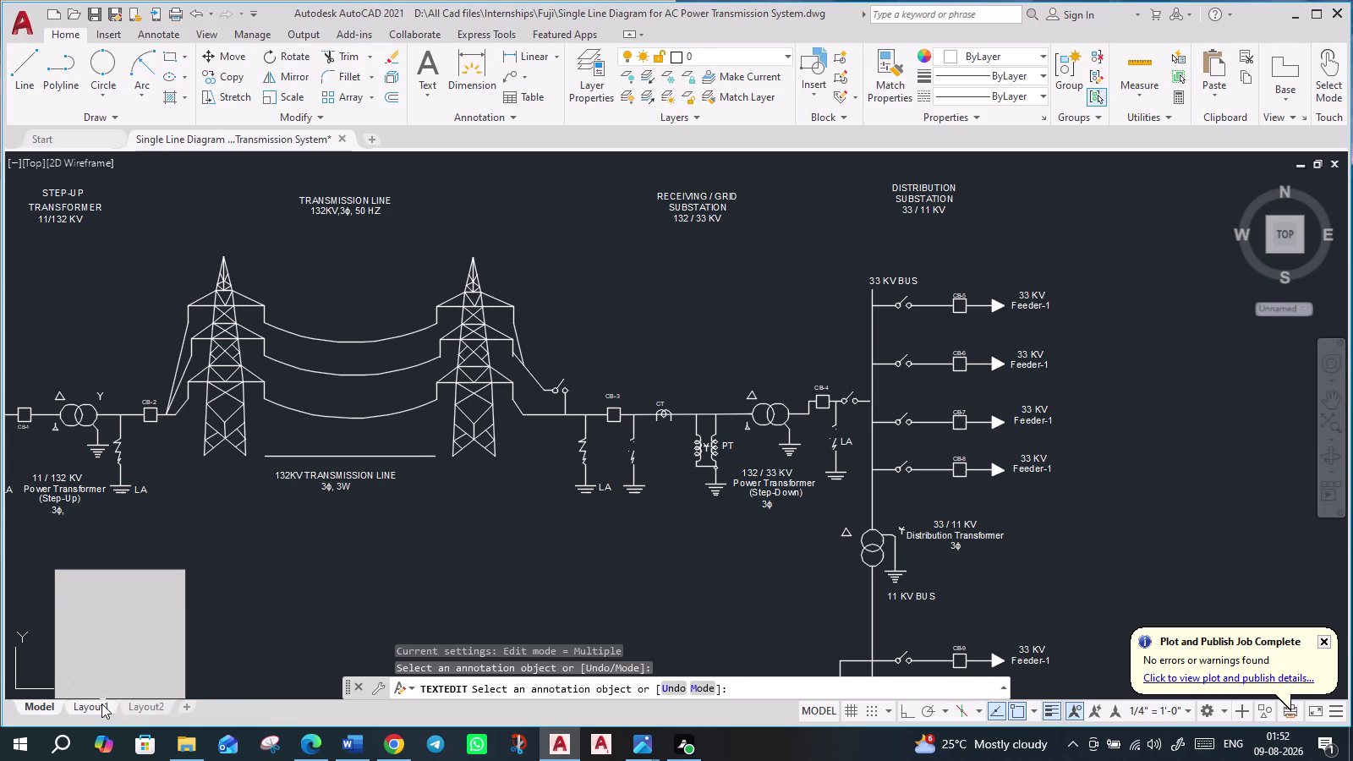
key(Escape)
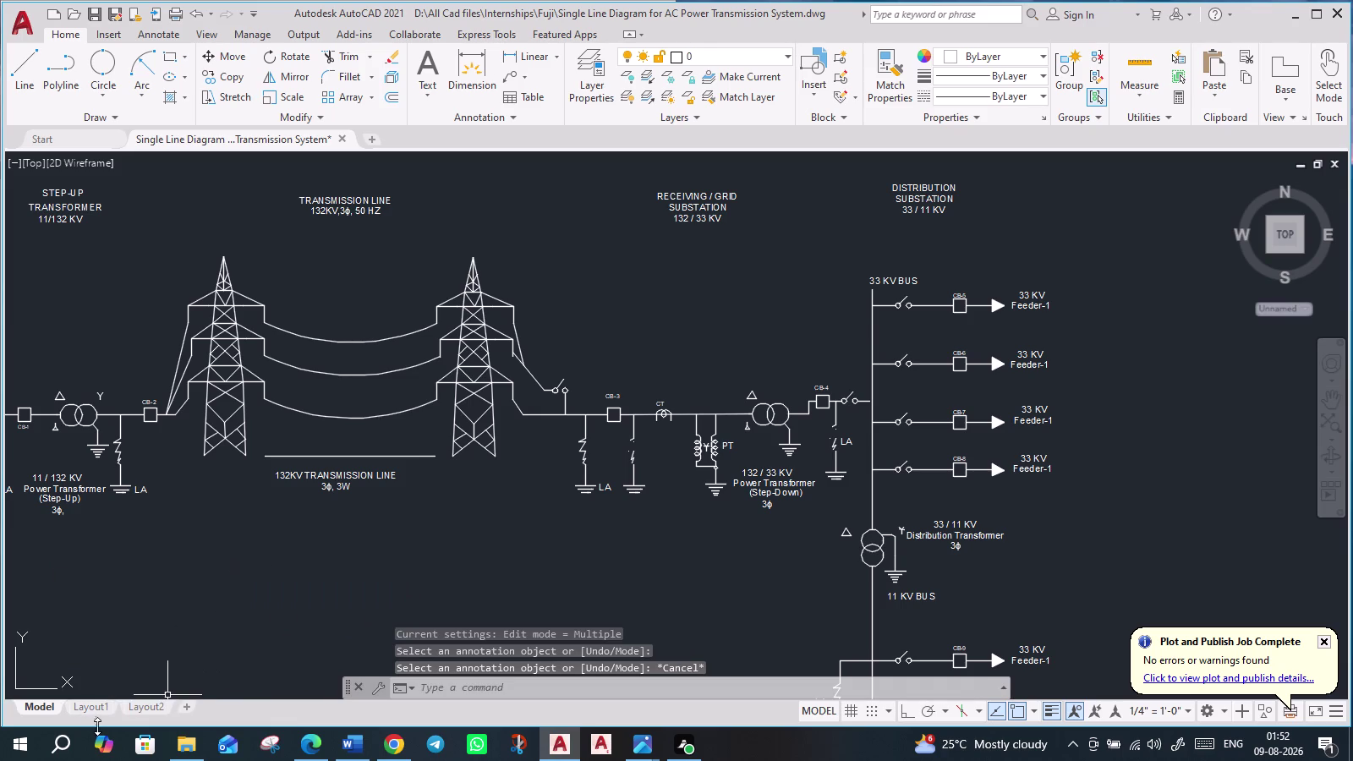
Re-plot Layout1 with PRINT to an ISO A3 PDF, overwriting the existing file.
click(86, 702)
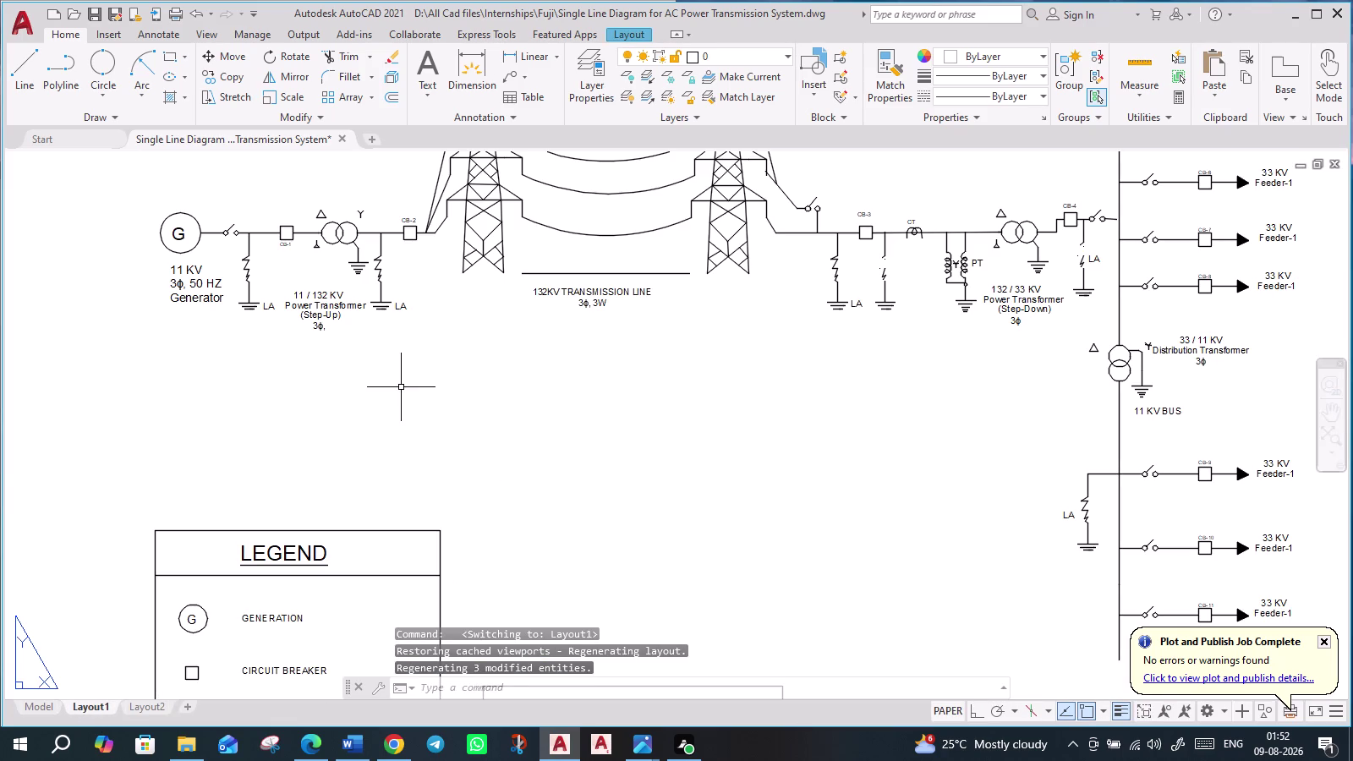
text(PRI)
text(N)
click(472, 509)
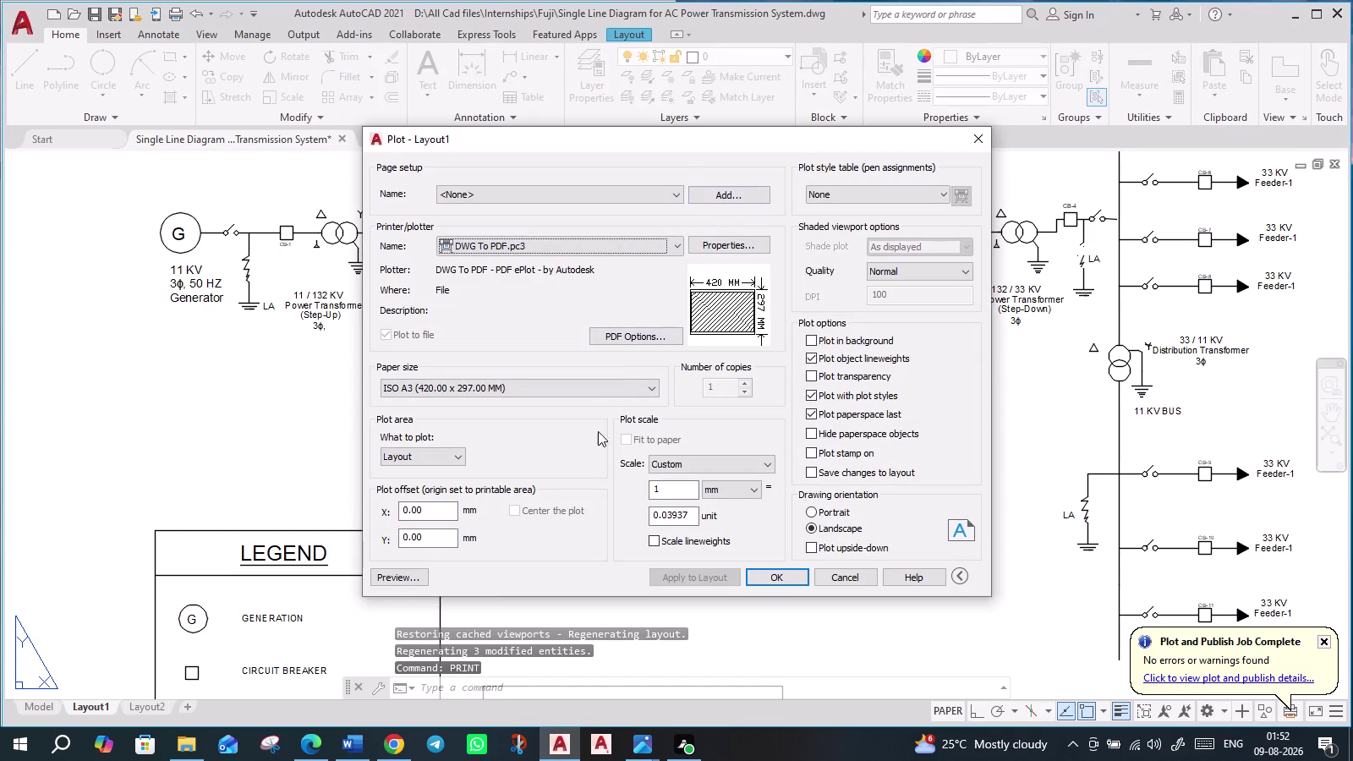
click(770, 574)
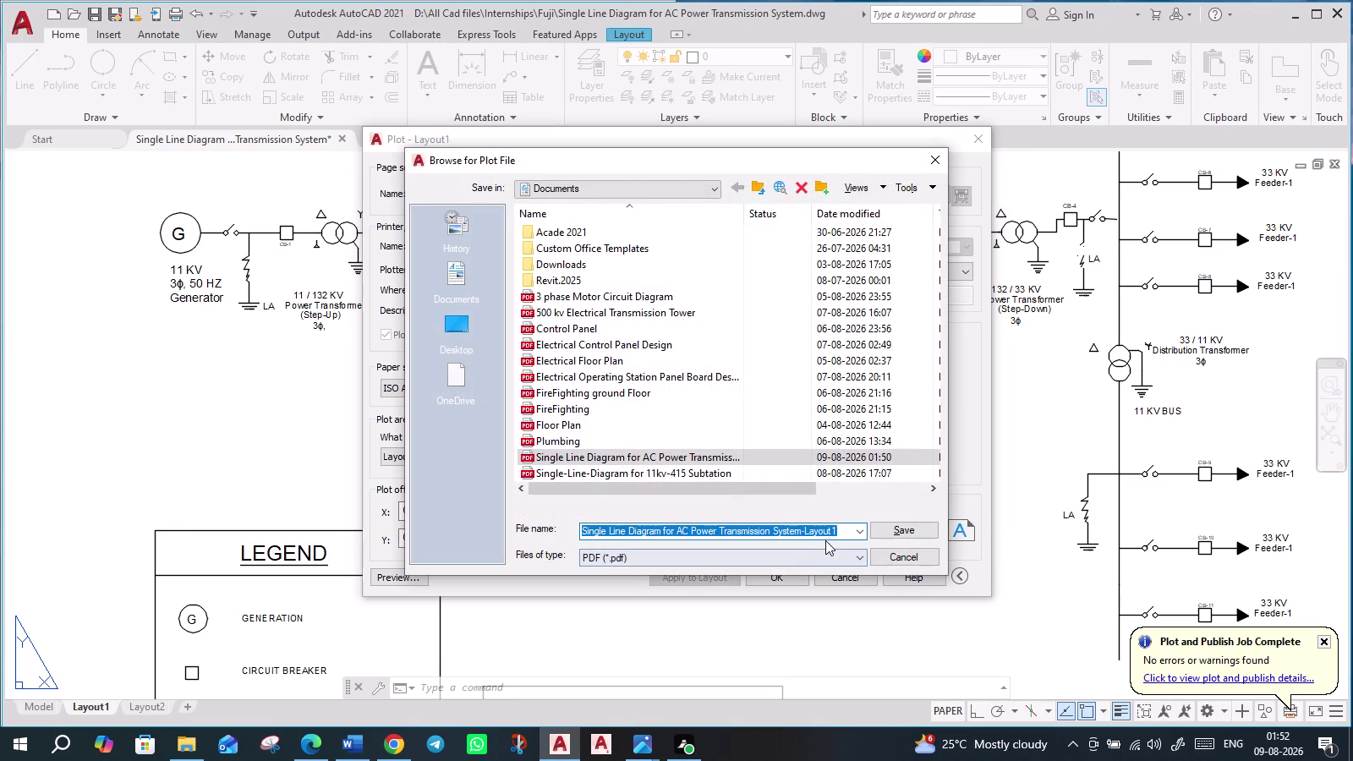
click(896, 531)
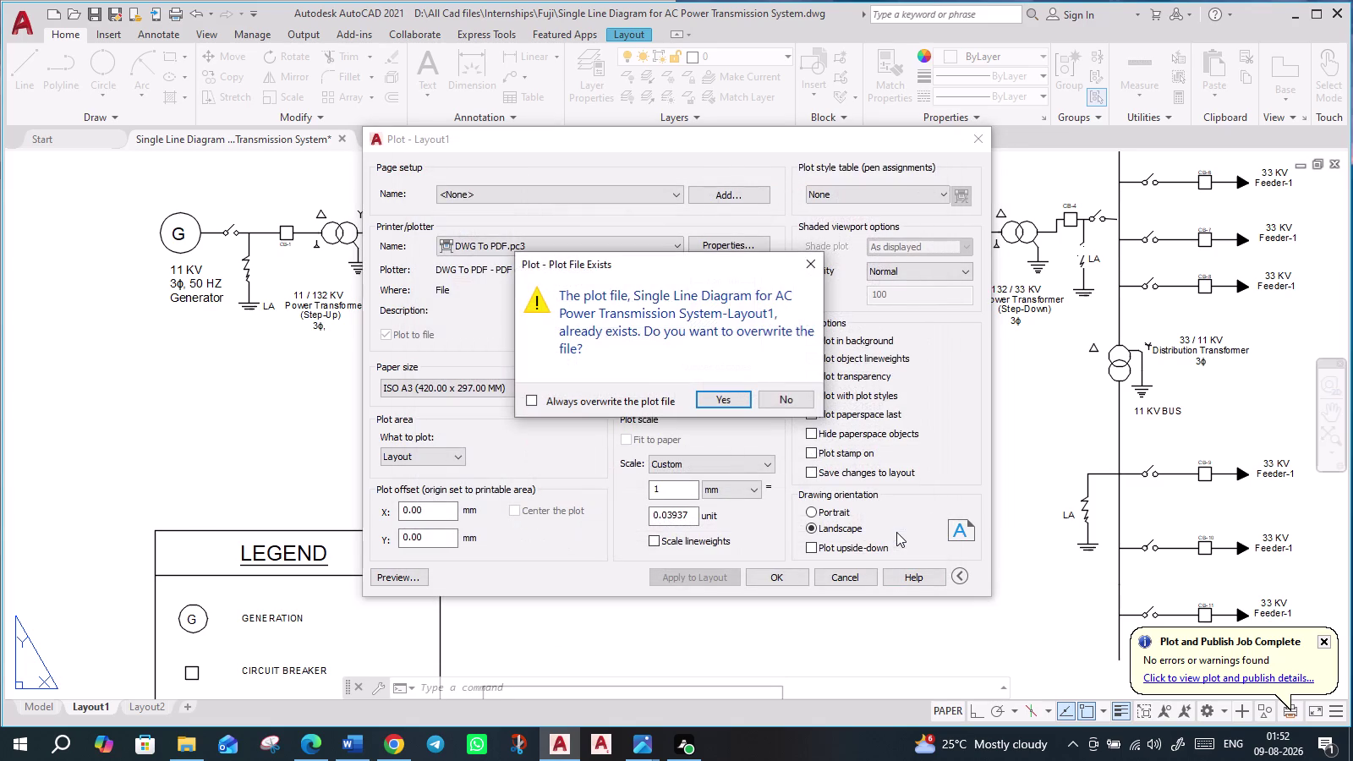
click(727, 404)
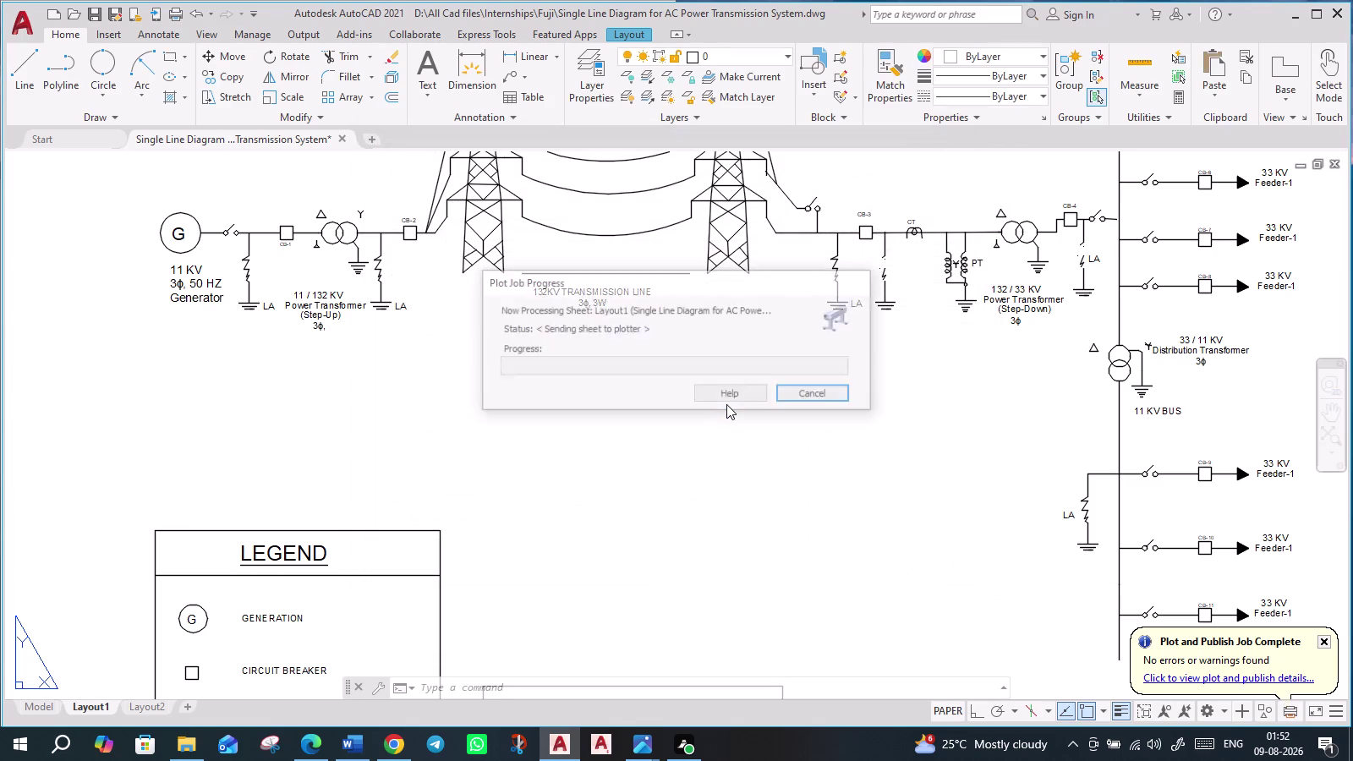